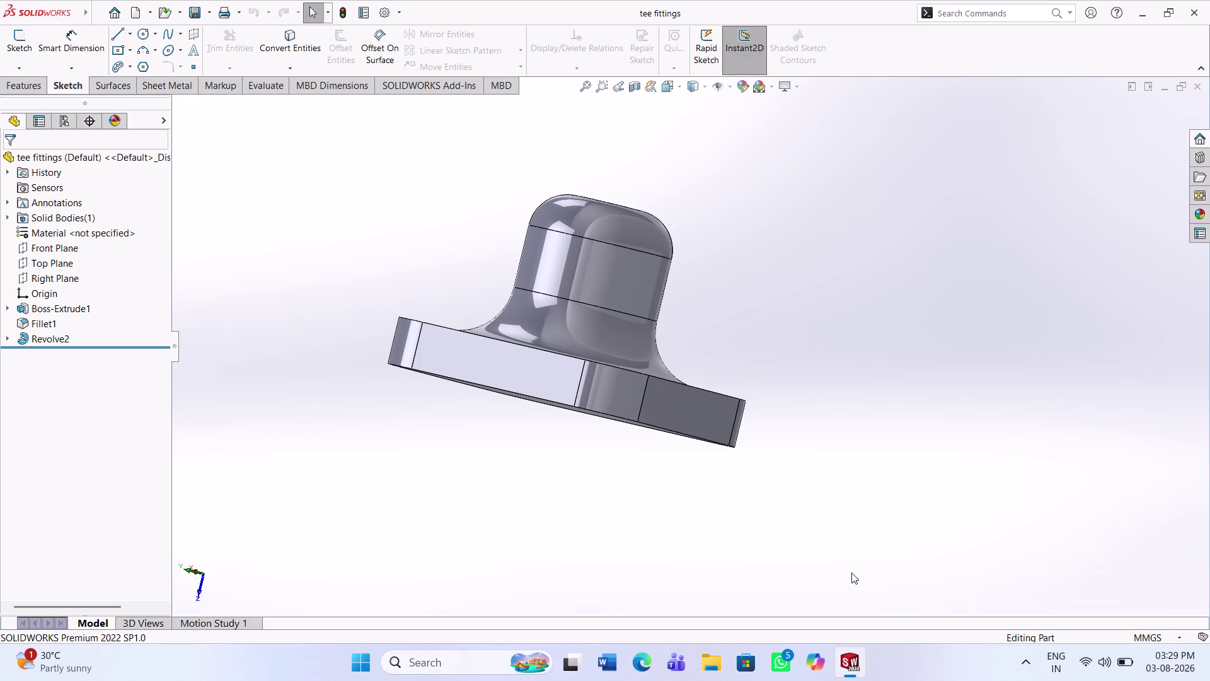
Bring the tee fittings part back and try a sketch on a flange side face, then undo it.
click(543, 369)
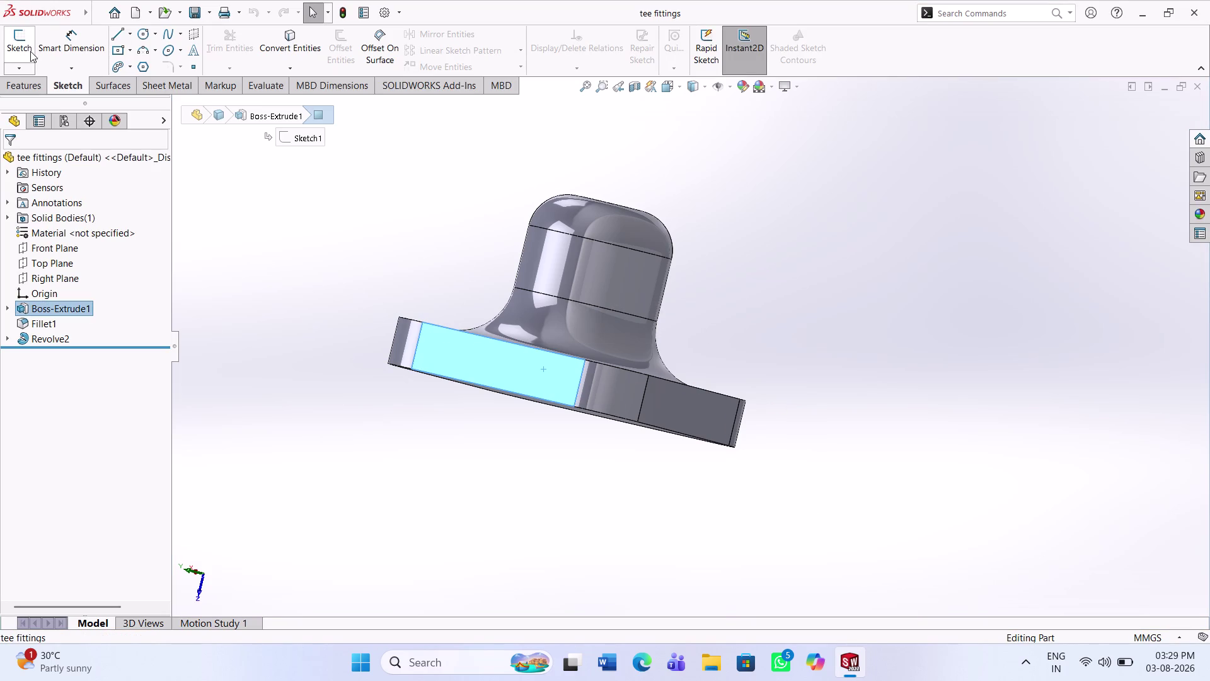
click(30, 50)
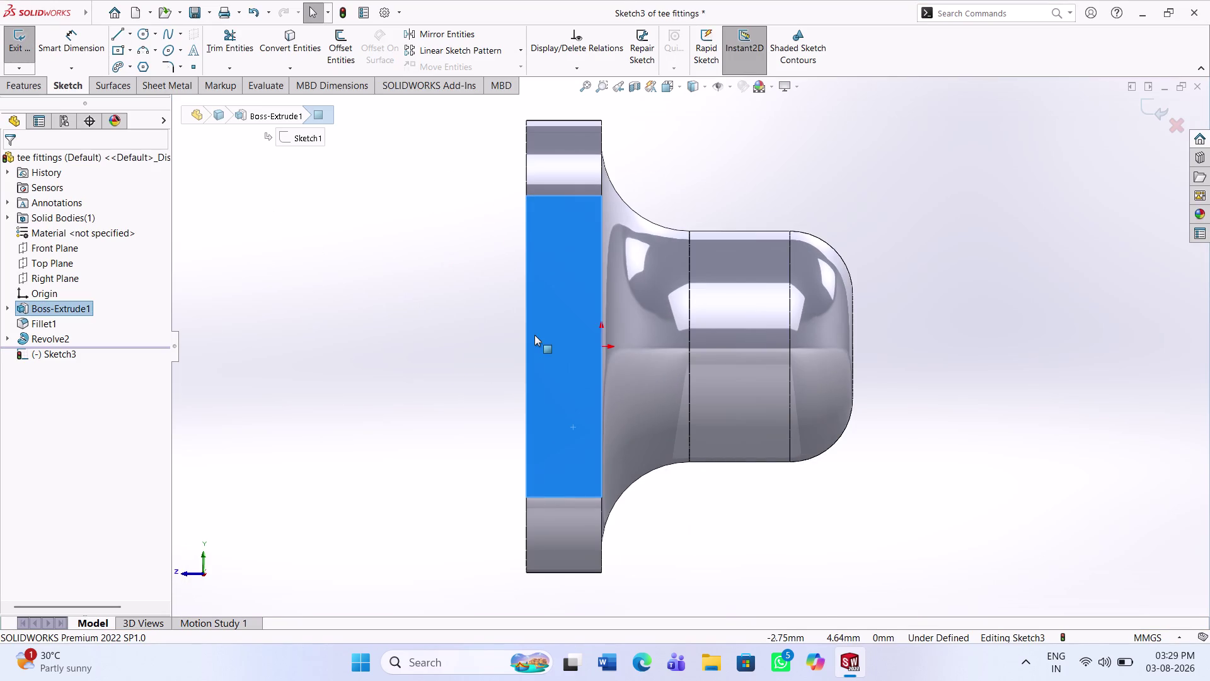
click(464, 340)
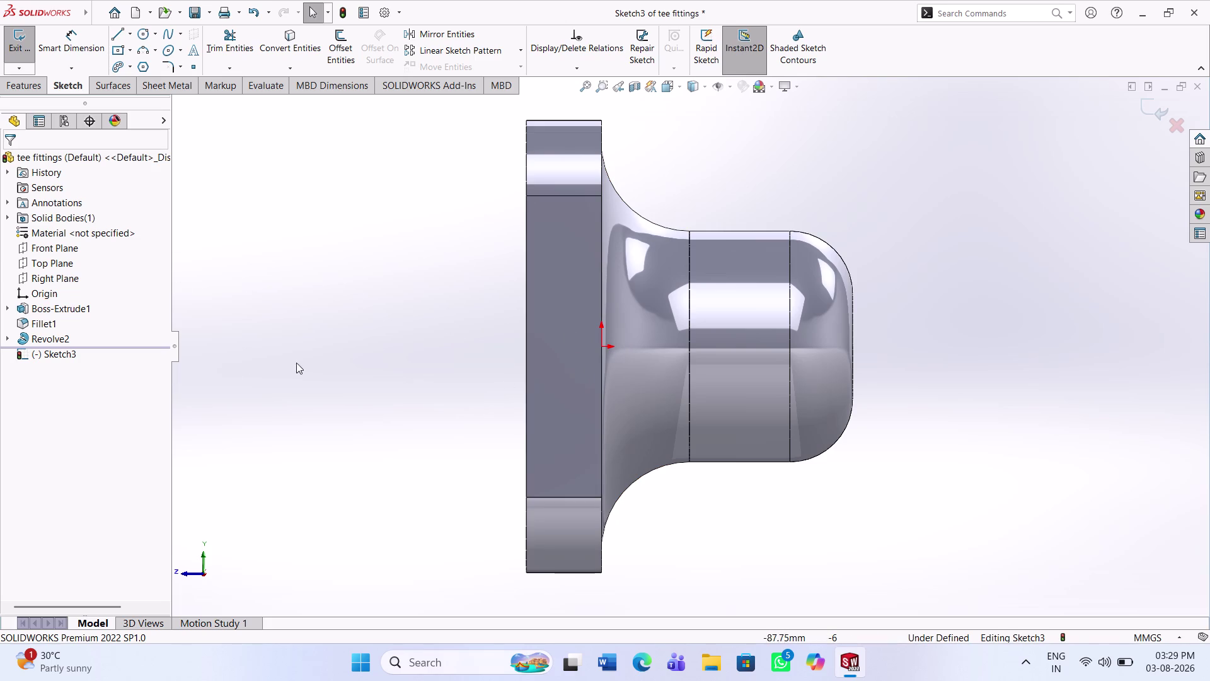
click(23, 47)
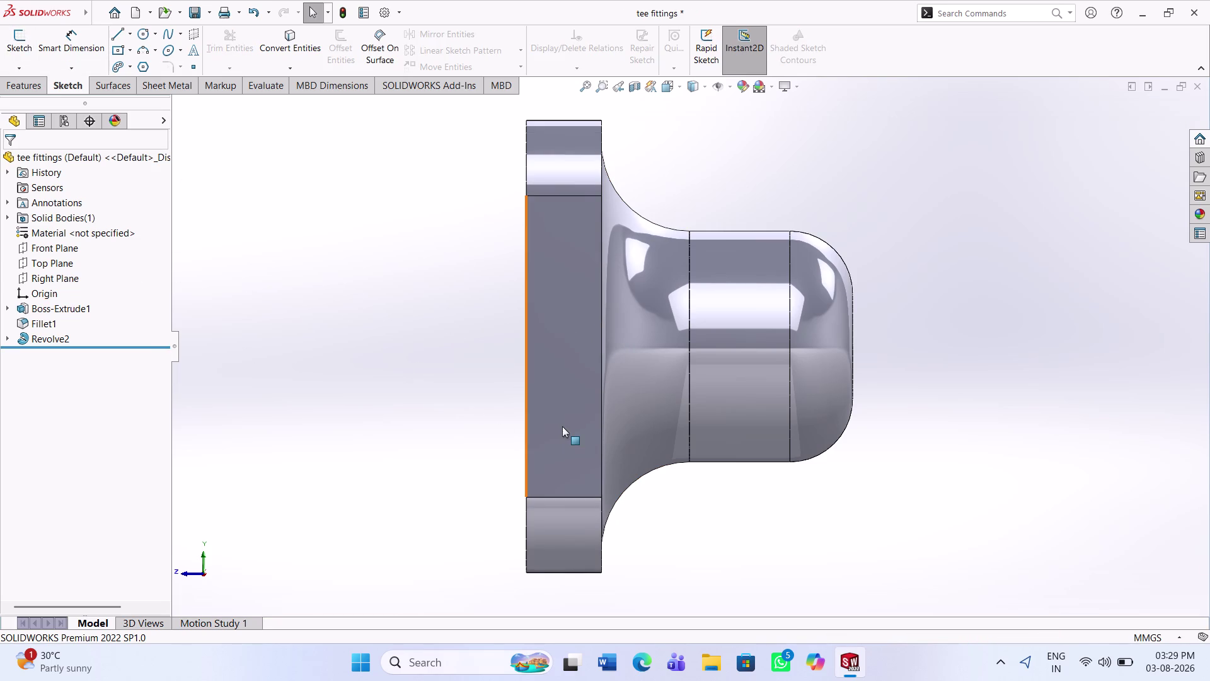
click(562, 426)
click(24, 38)
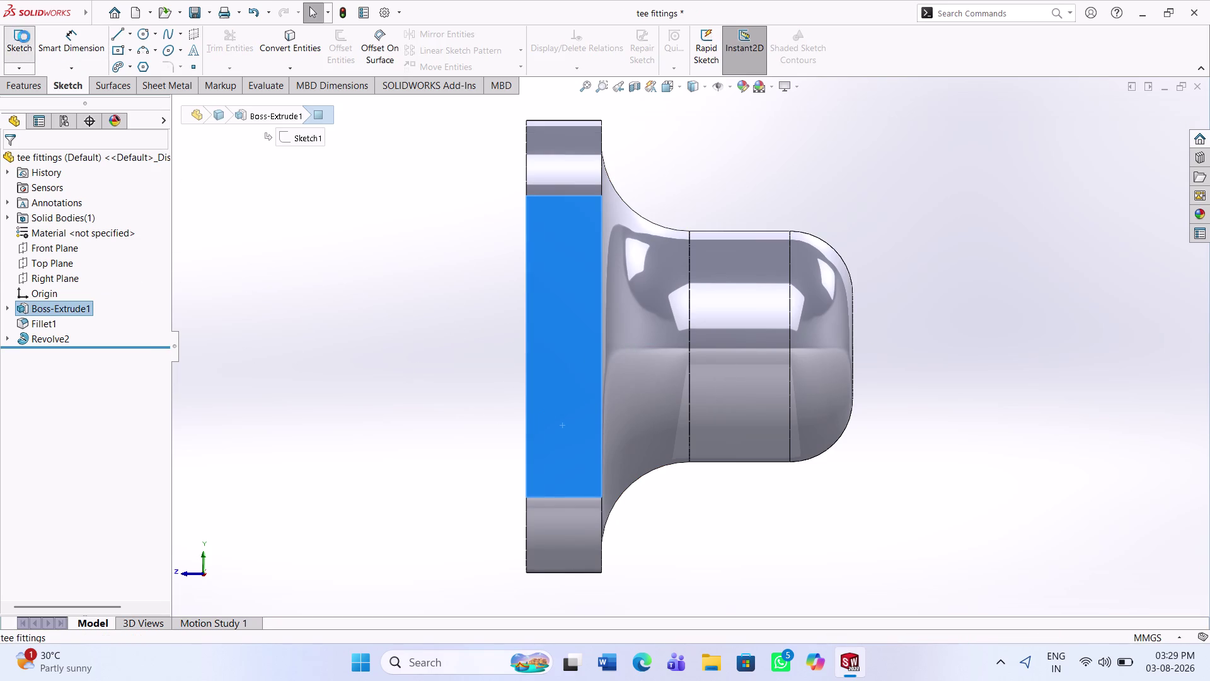
click(24, 36)
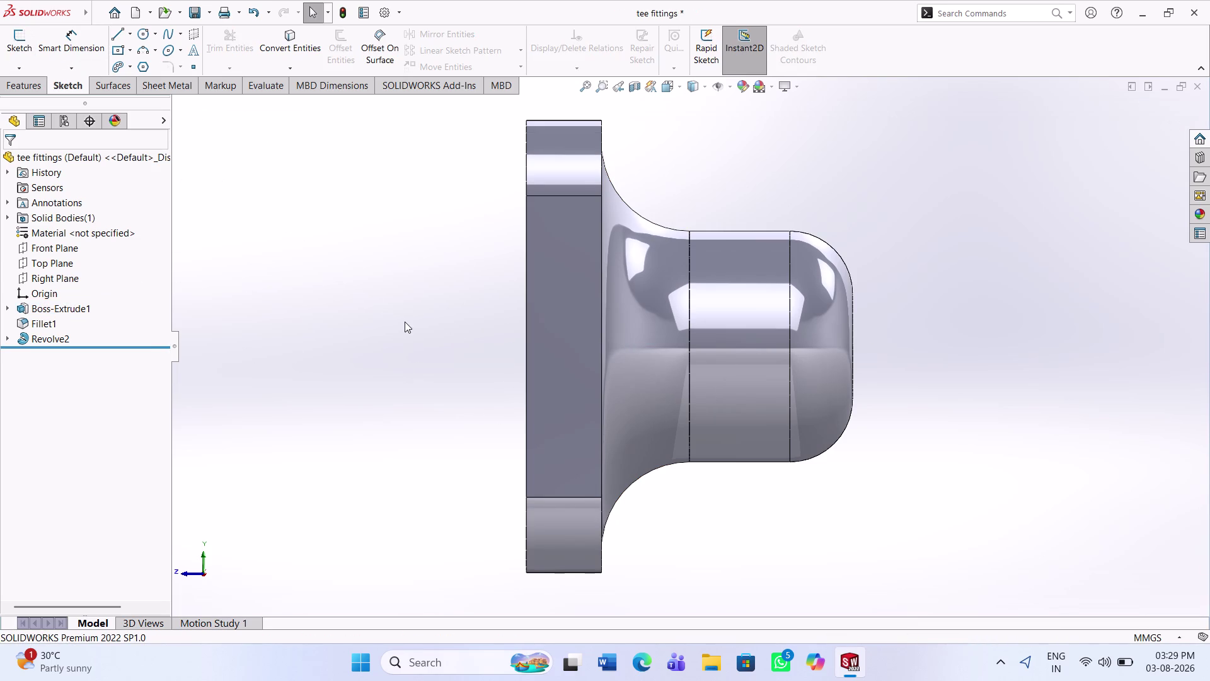
key(ctrl+z)
Orbit the part to show the flange's long face and select it.
middle_drag(790, 373, 726, 274)
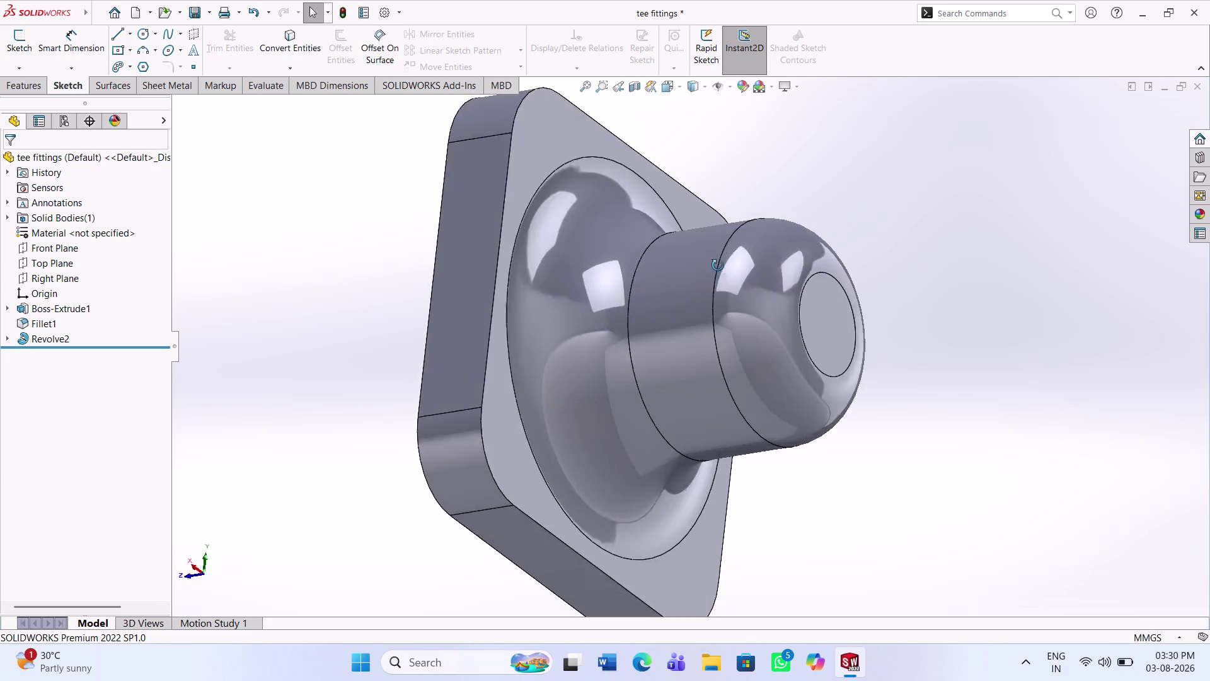
middle_drag(726, 274, 662, 177)
scroll(up, 3)
middle_drag(724, 507, 800, 433)
scroll(down, 3)
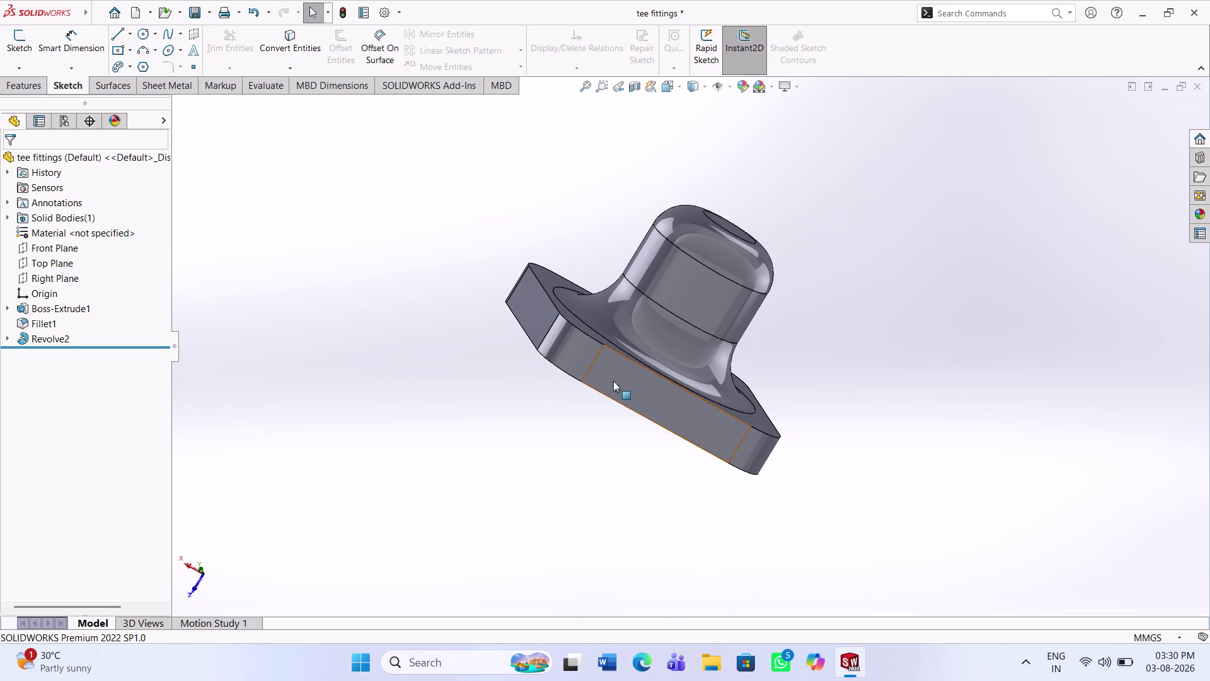
click(614, 380)
Open the sketch on the face and draw a vertical centerline down from the origin.
click(23, 42)
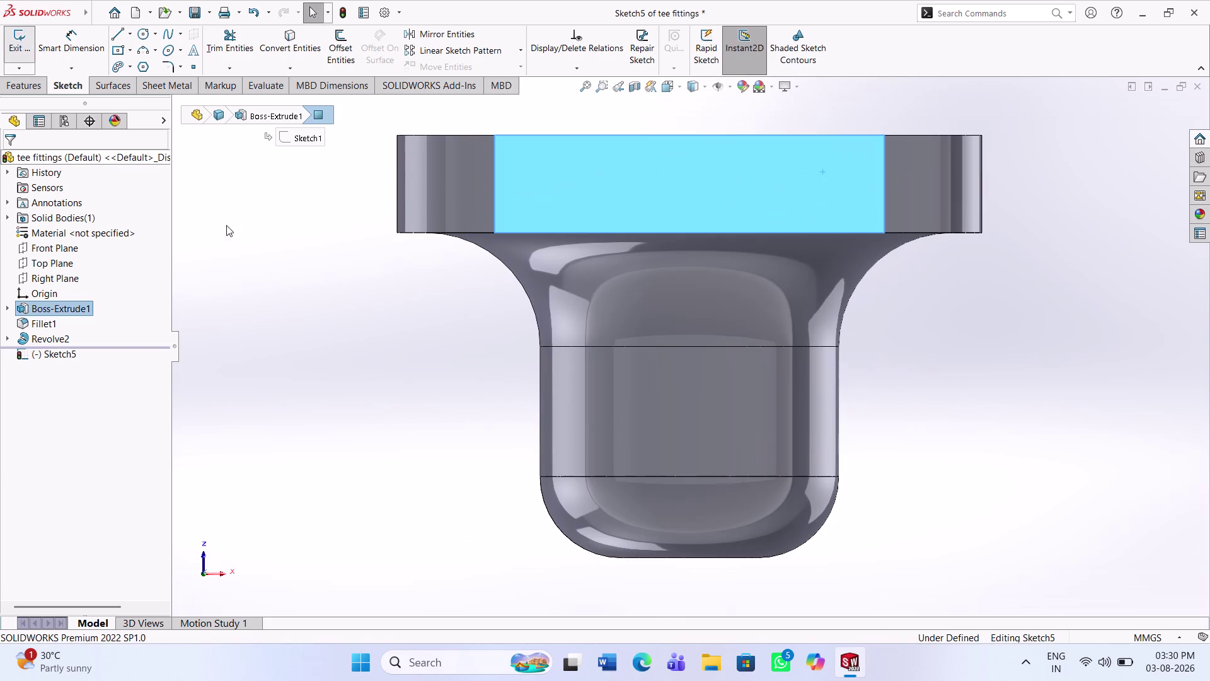
click(360, 336)
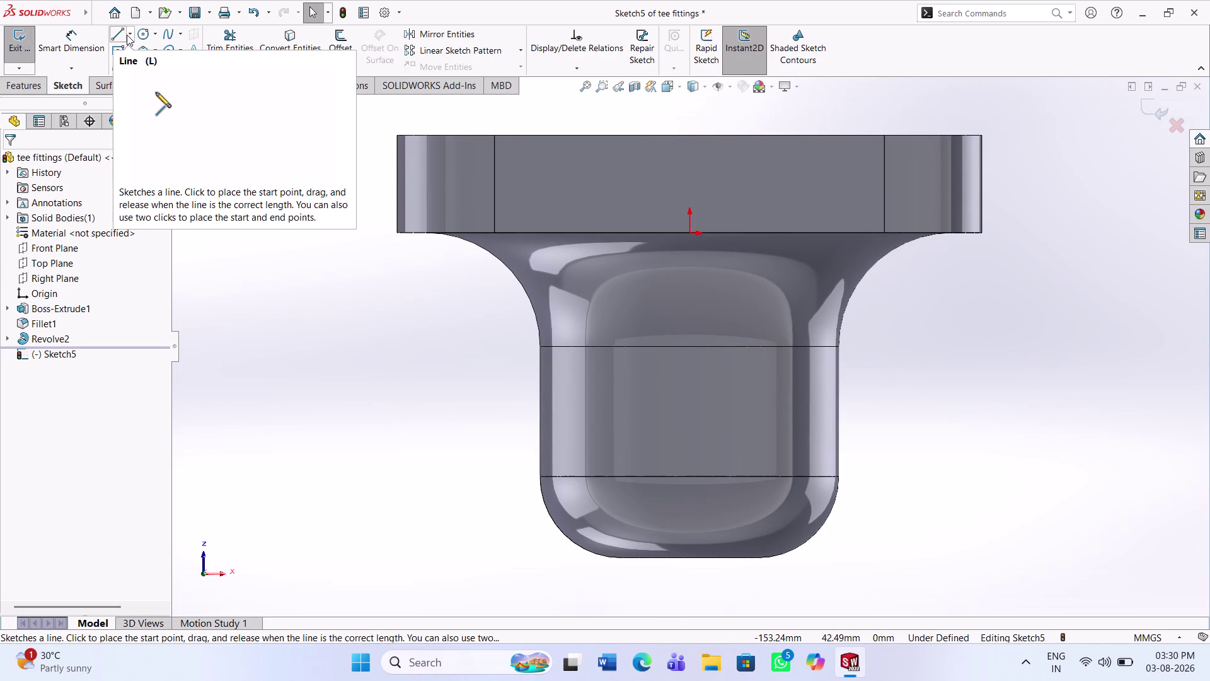
click(131, 32)
click(139, 66)
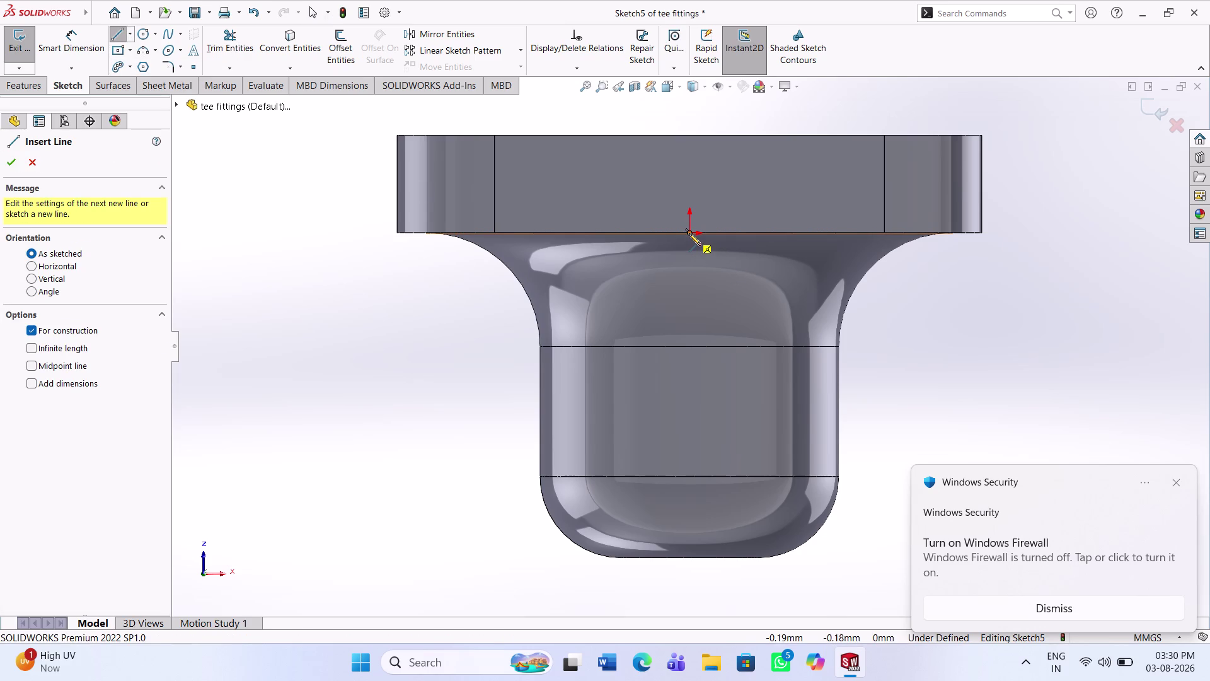
click(691, 602)
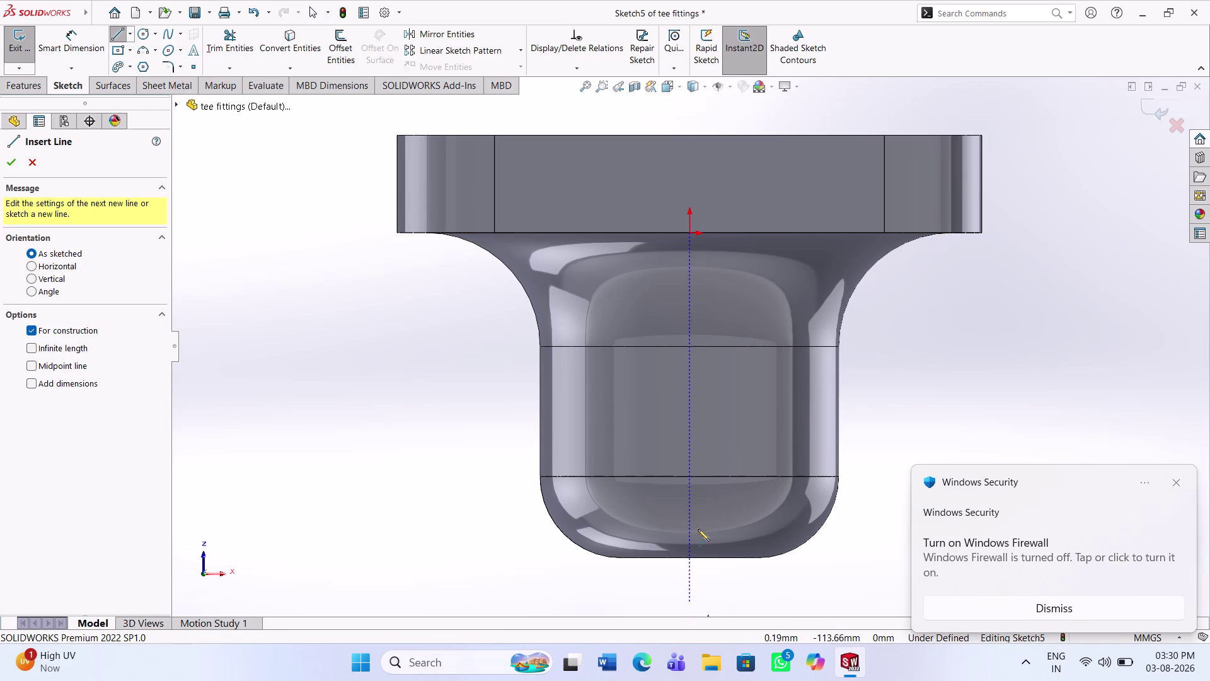
click(691, 234)
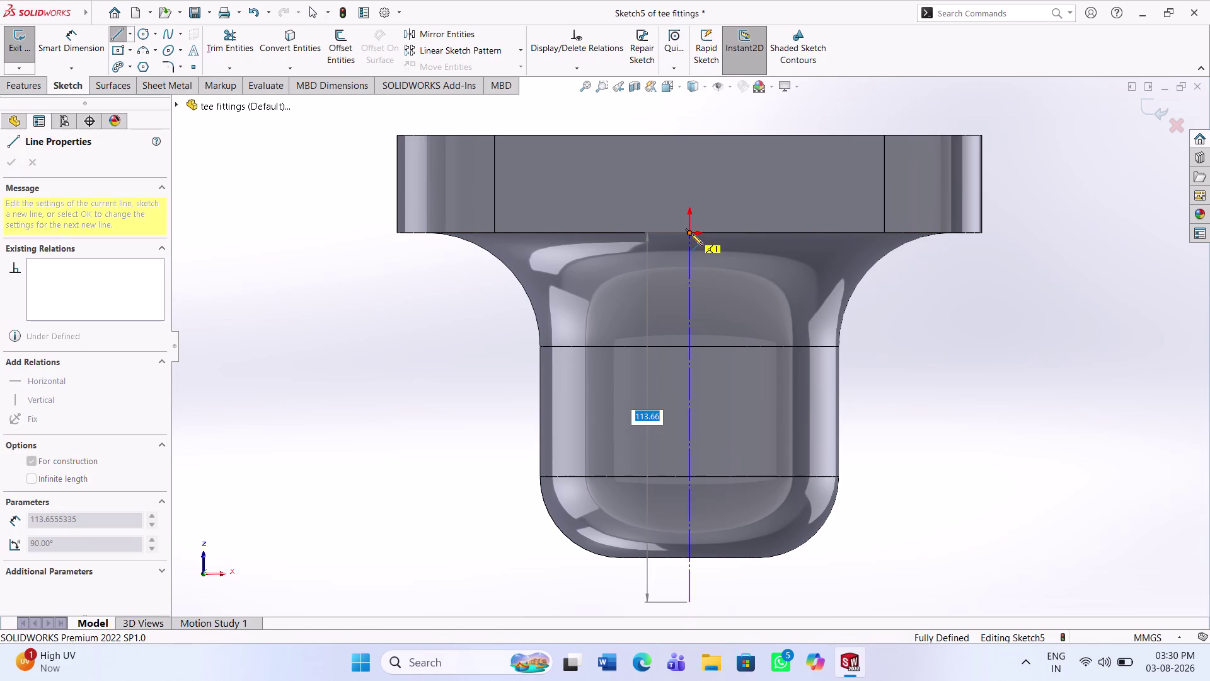
key(Escape)
key(Escape)
key(Escape)
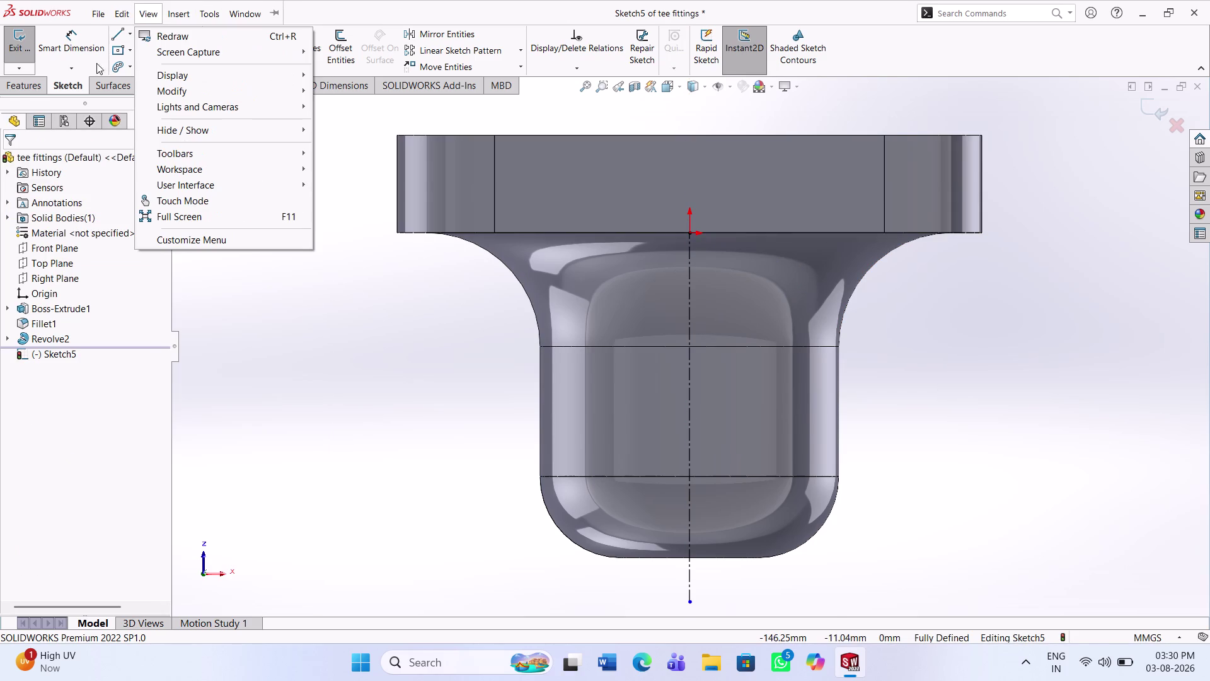
Draw a horizontal centerline crossing the vertical one.
click(128, 36)
click(135, 62)
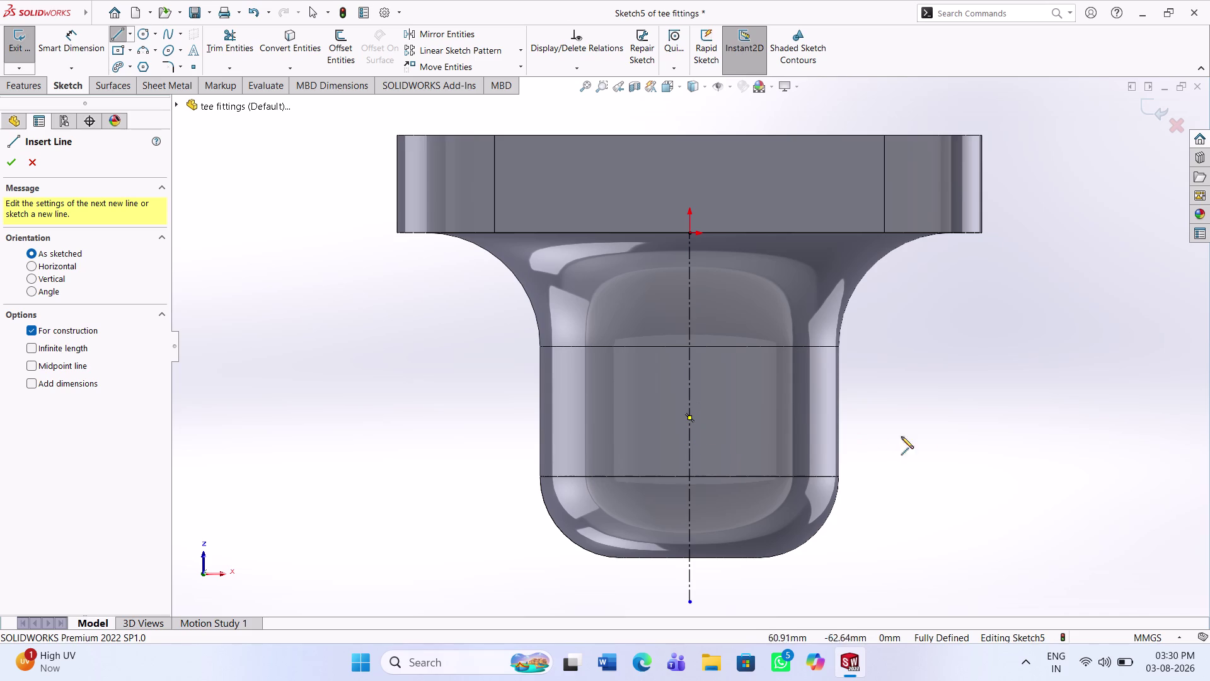
click(930, 418)
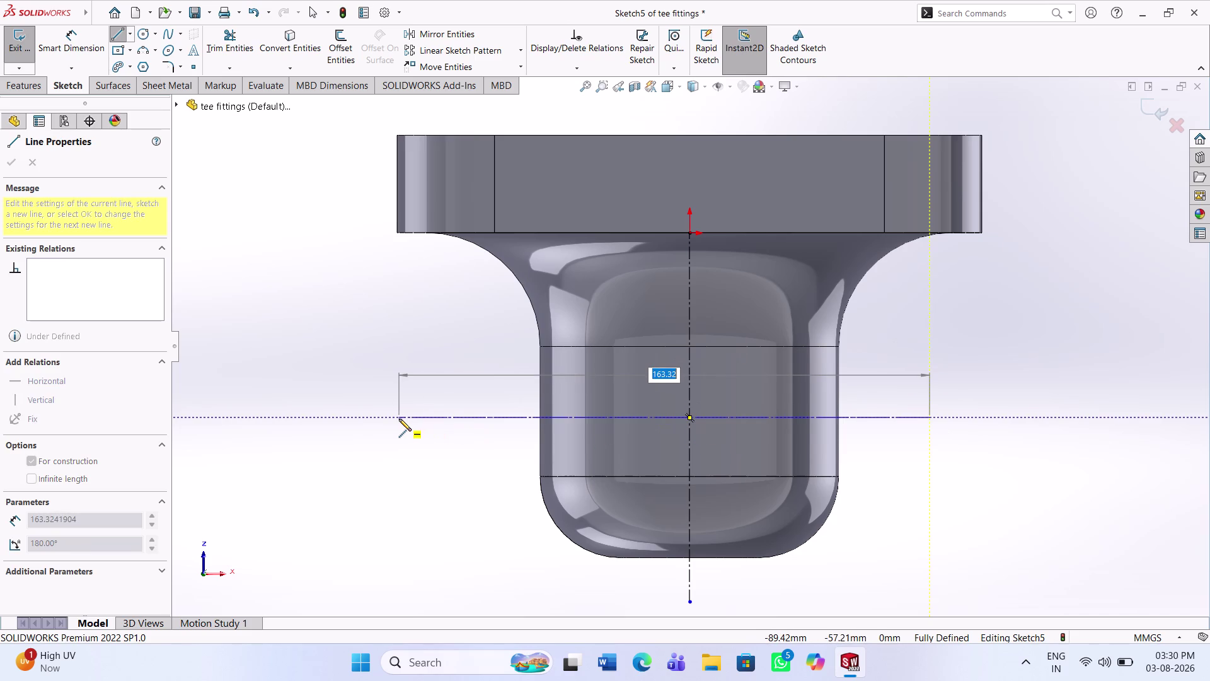
click(399, 419)
key(Escape)
key(Escape)
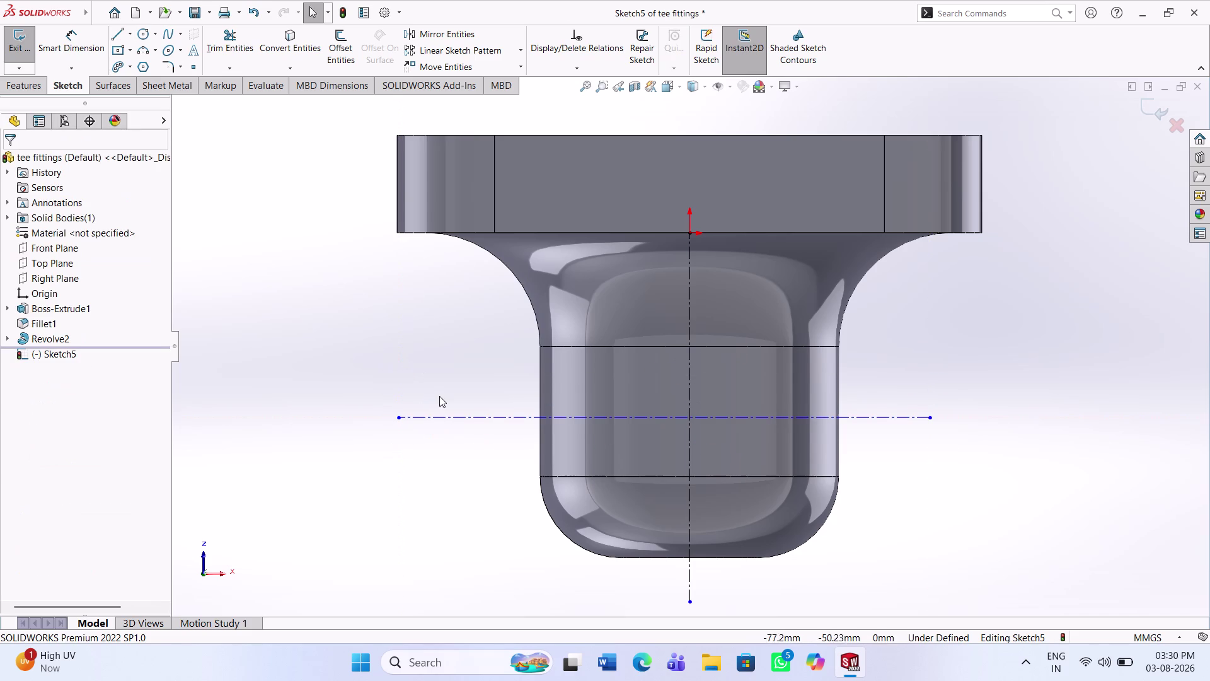
click(119, 32)
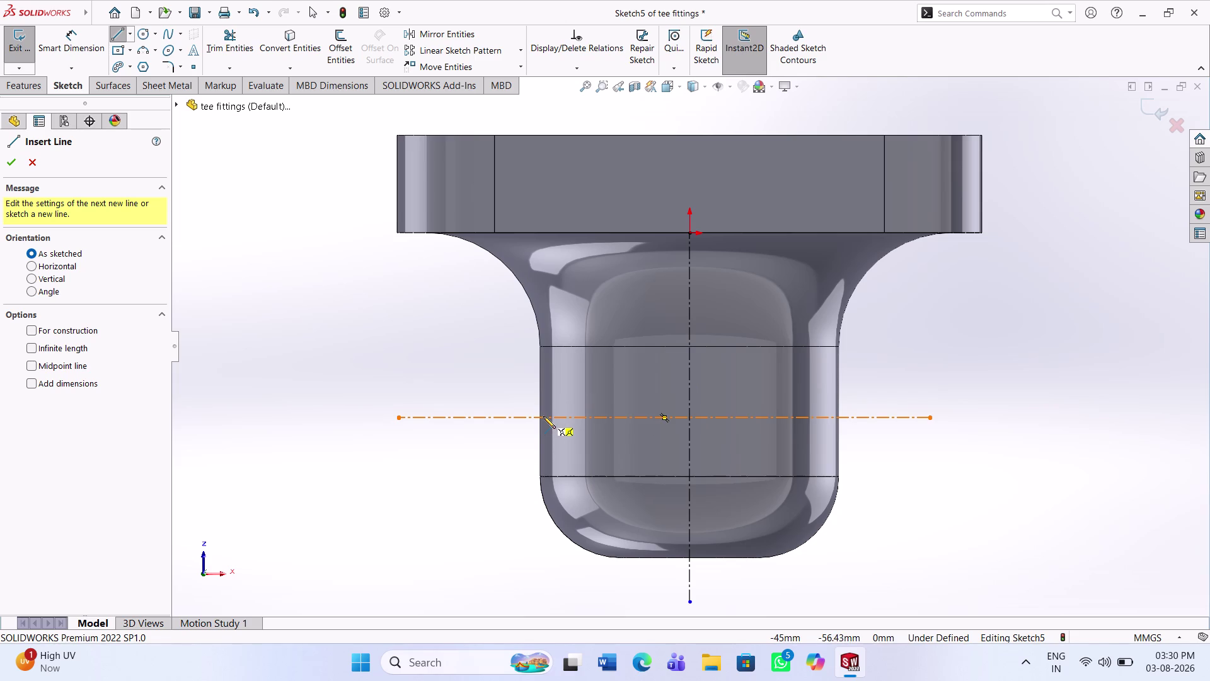
Draw a closed four-line diamond with its corners on the two centerlines.
click(543, 416)
click(691, 282)
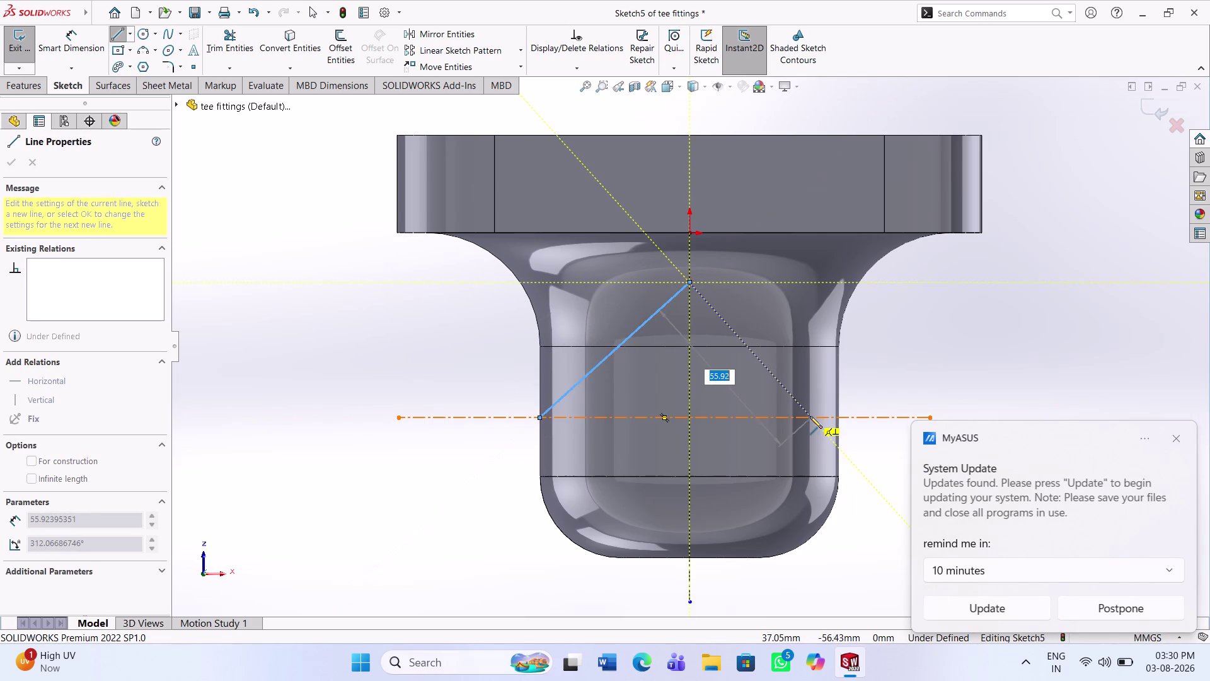
click(810, 416)
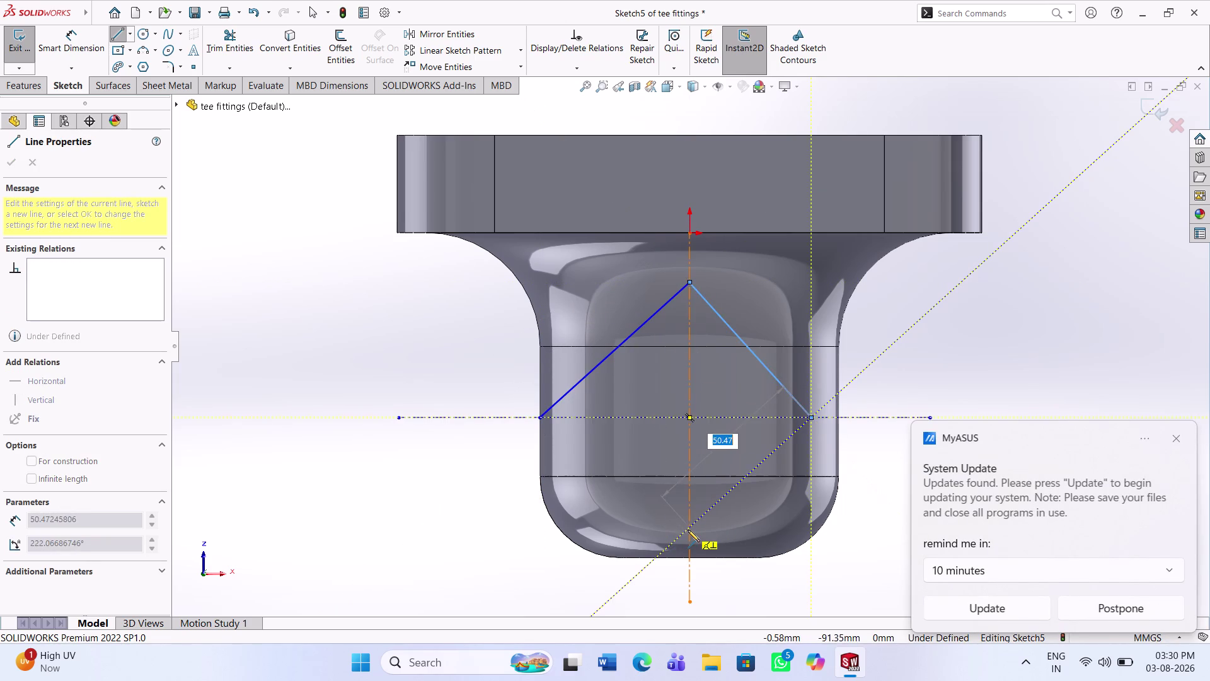
click(688, 529)
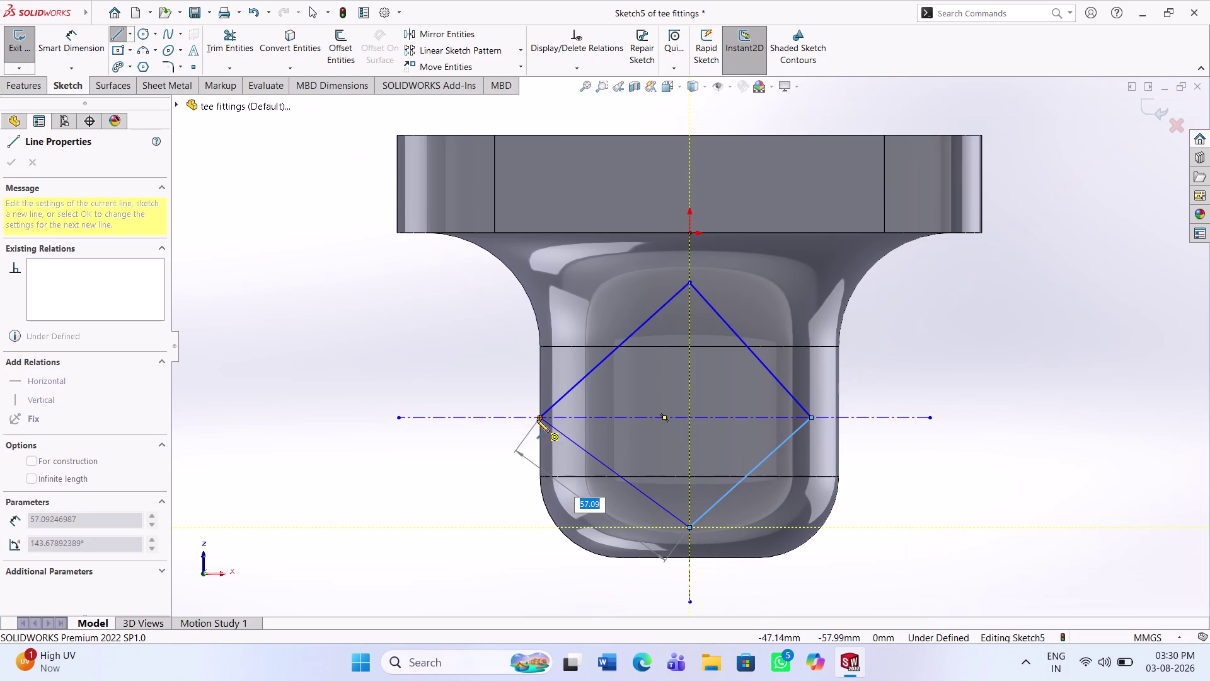
click(537, 419)
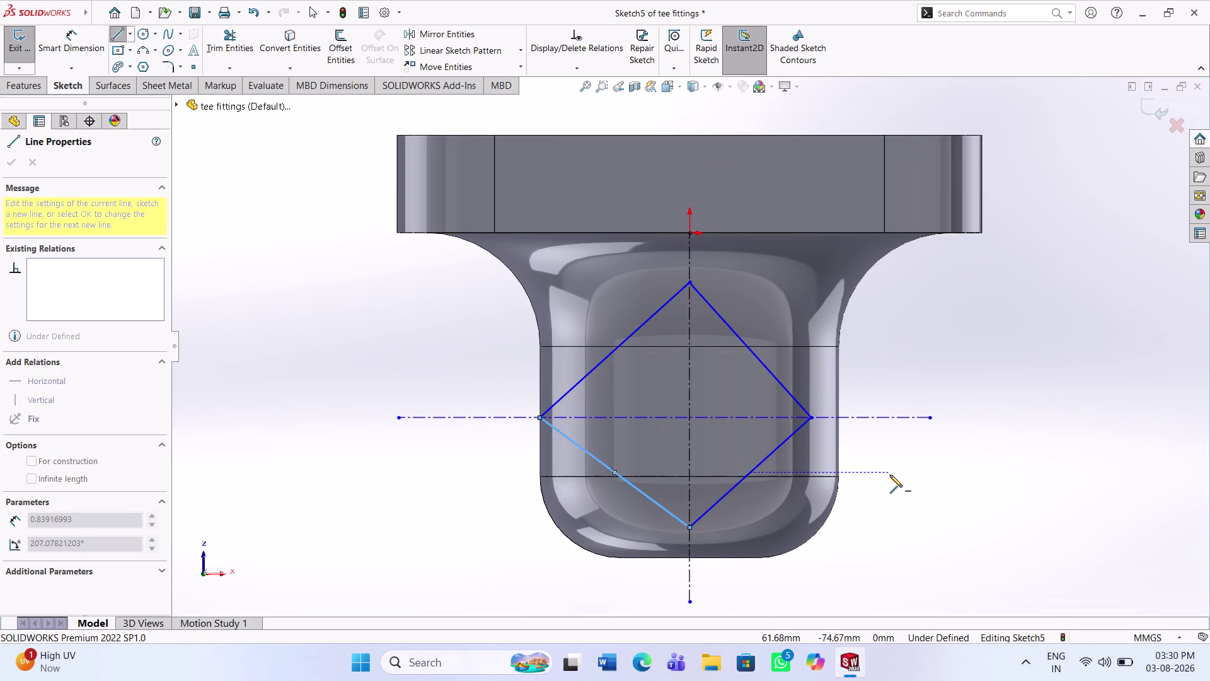
key(Escape)
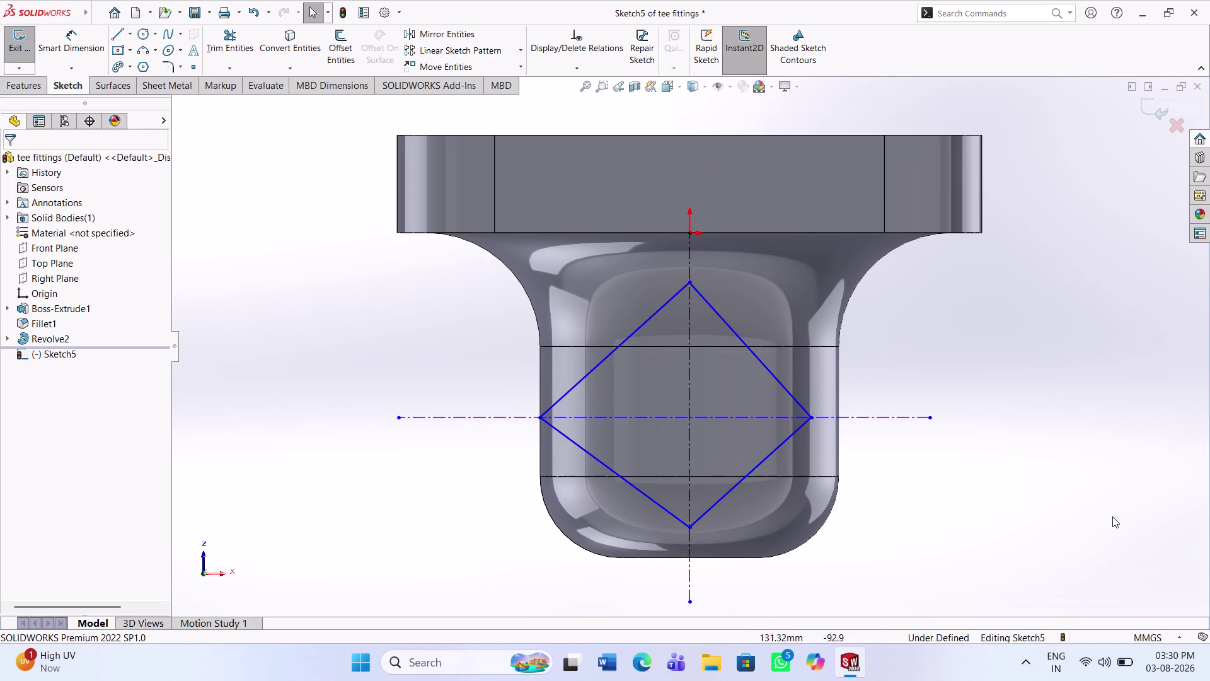
click(174, 68)
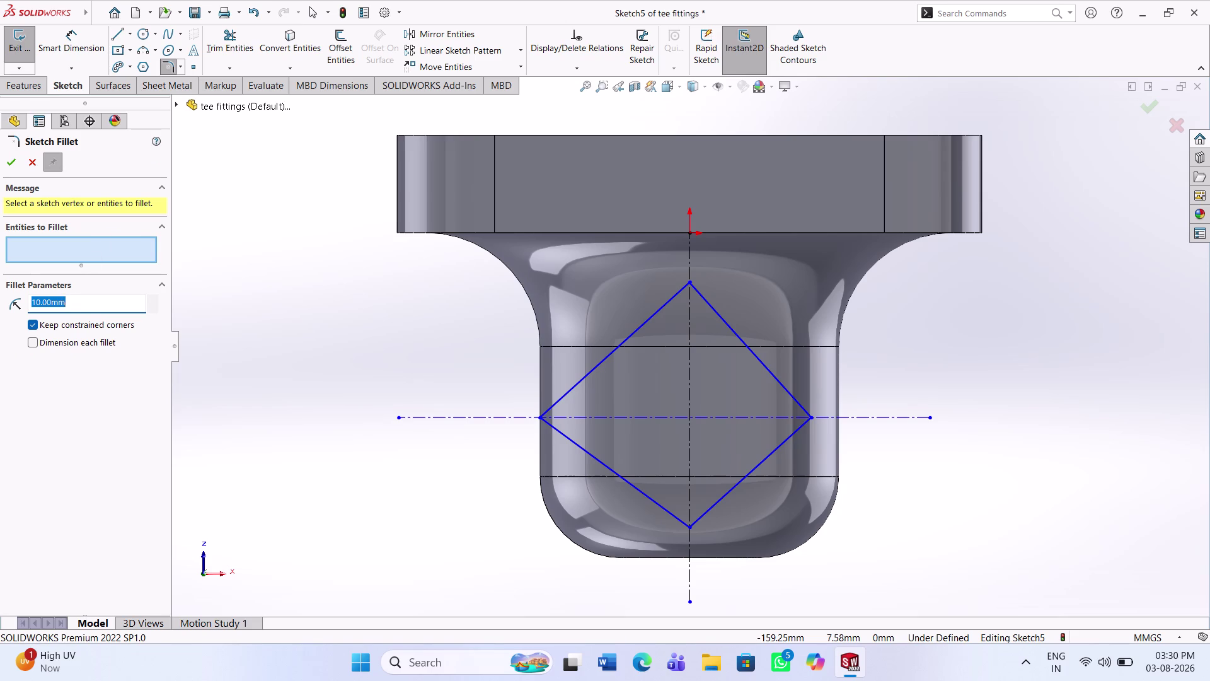
Fillet the diamond's top and bottom corners with a 44.60 mm radius.
key(BackSpace)
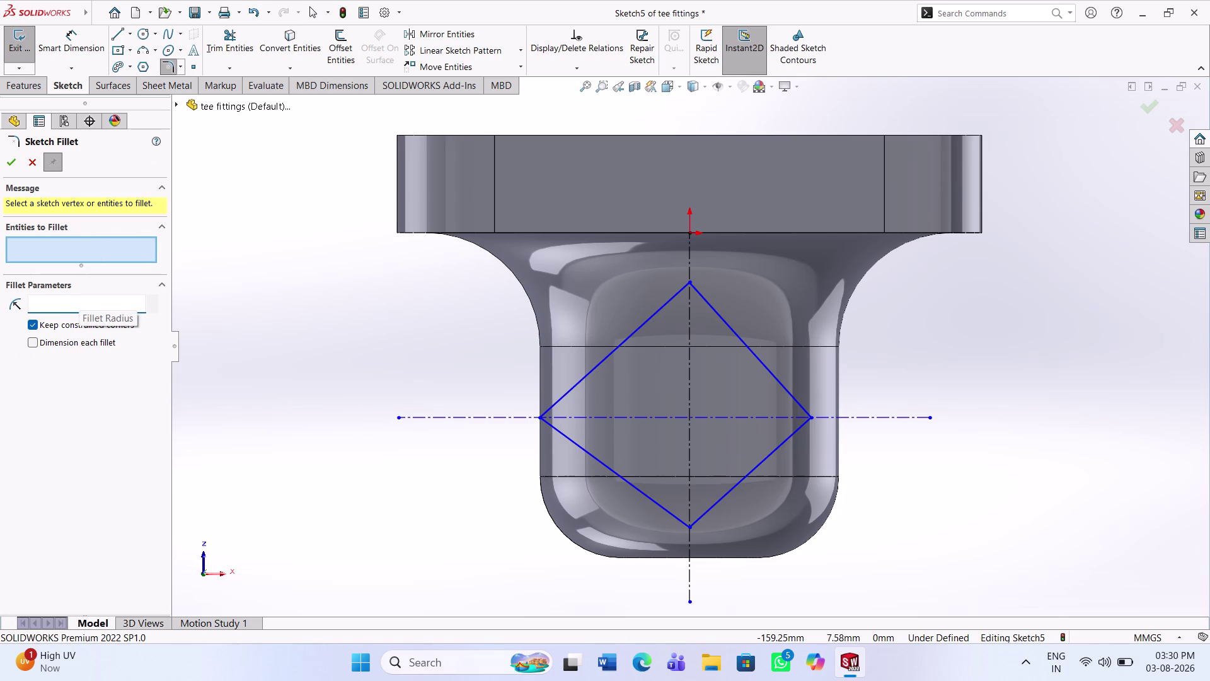
text(44)
text(.6)
key(Return)
click(744, 338)
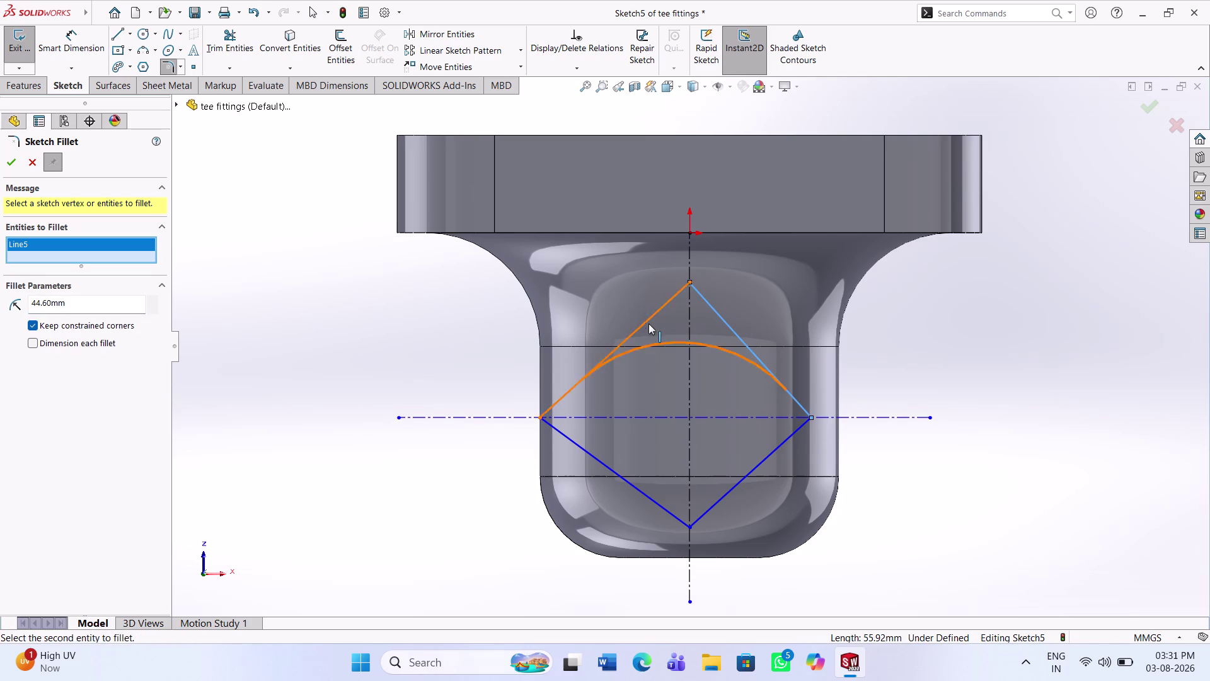
click(647, 320)
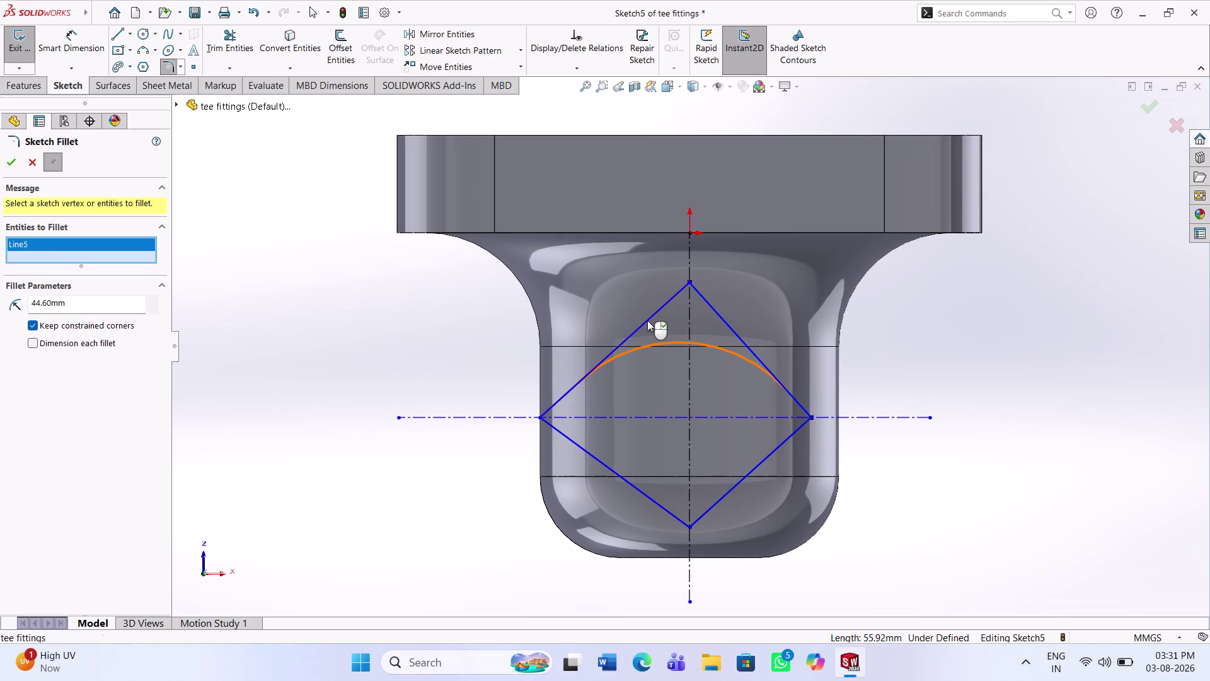
click(635, 488)
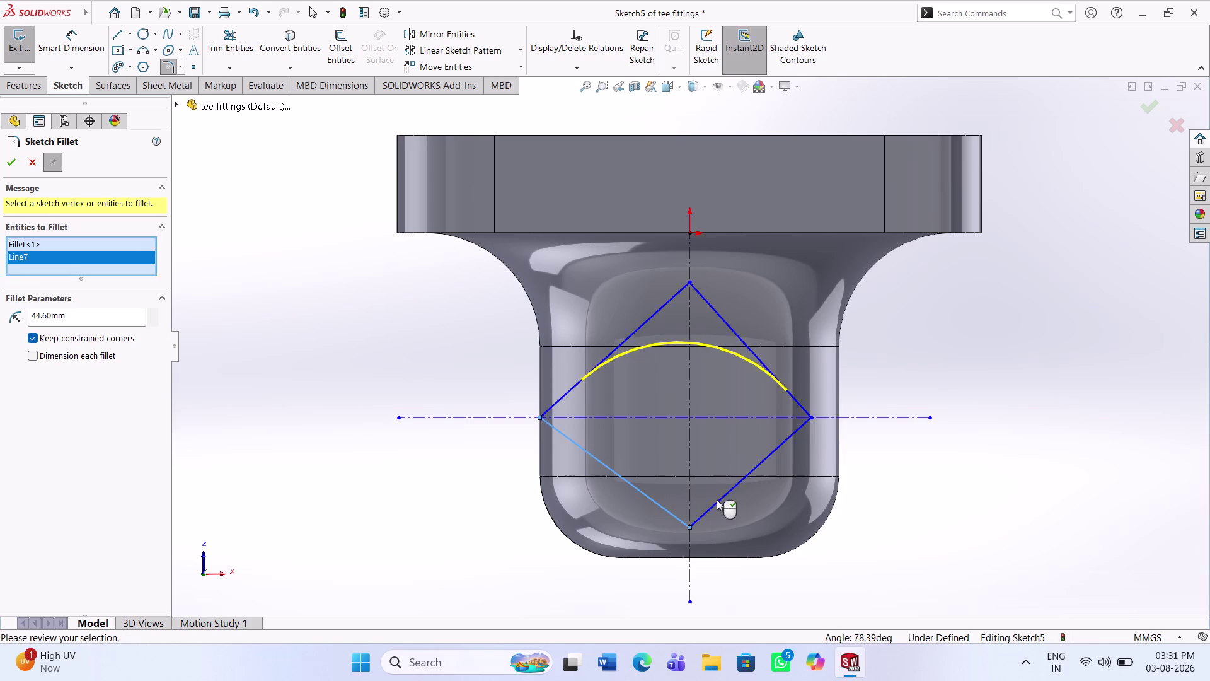
click(720, 497)
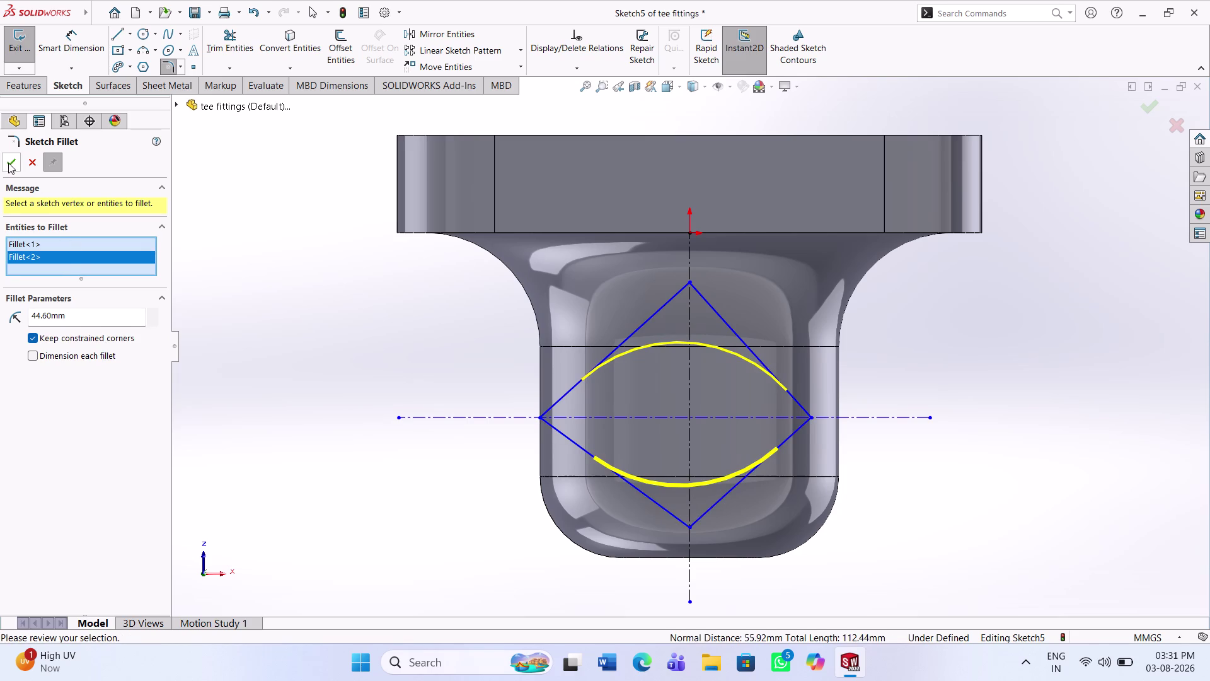
click(8, 162)
Change the sketch fillet radius to 14.10 mm.
scroll(down, 3)
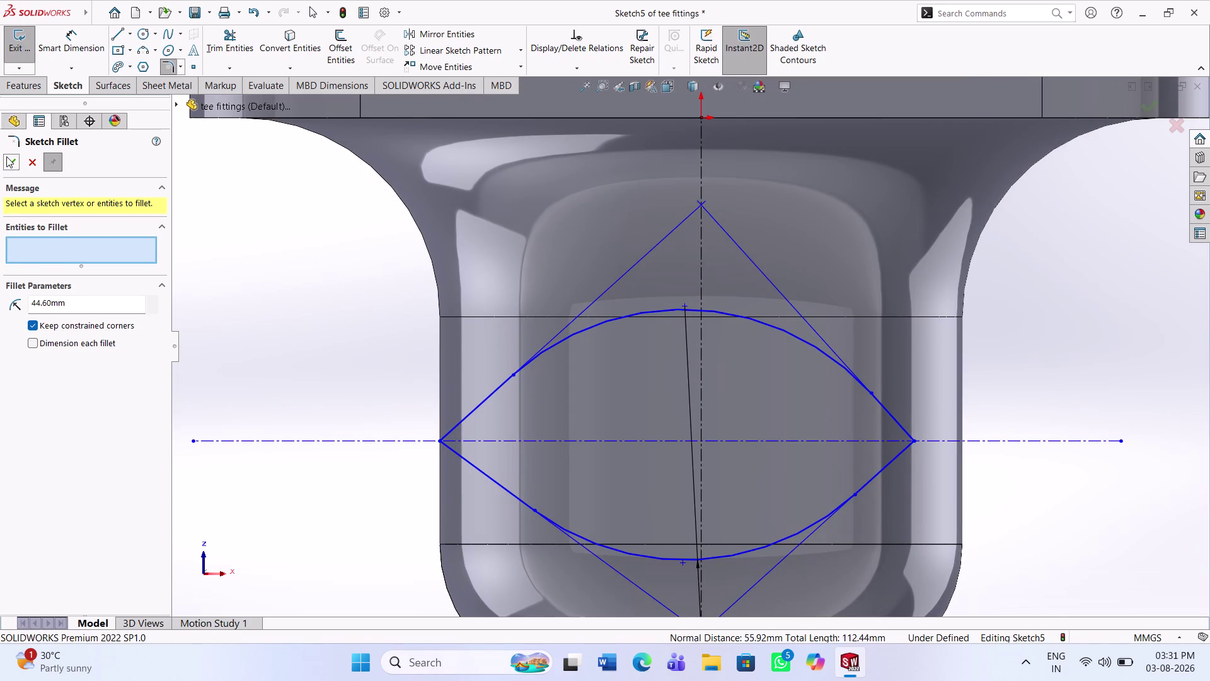
drag(67, 302, 26, 305)
drag(26, 306, 19, 304)
key(BackSpace)
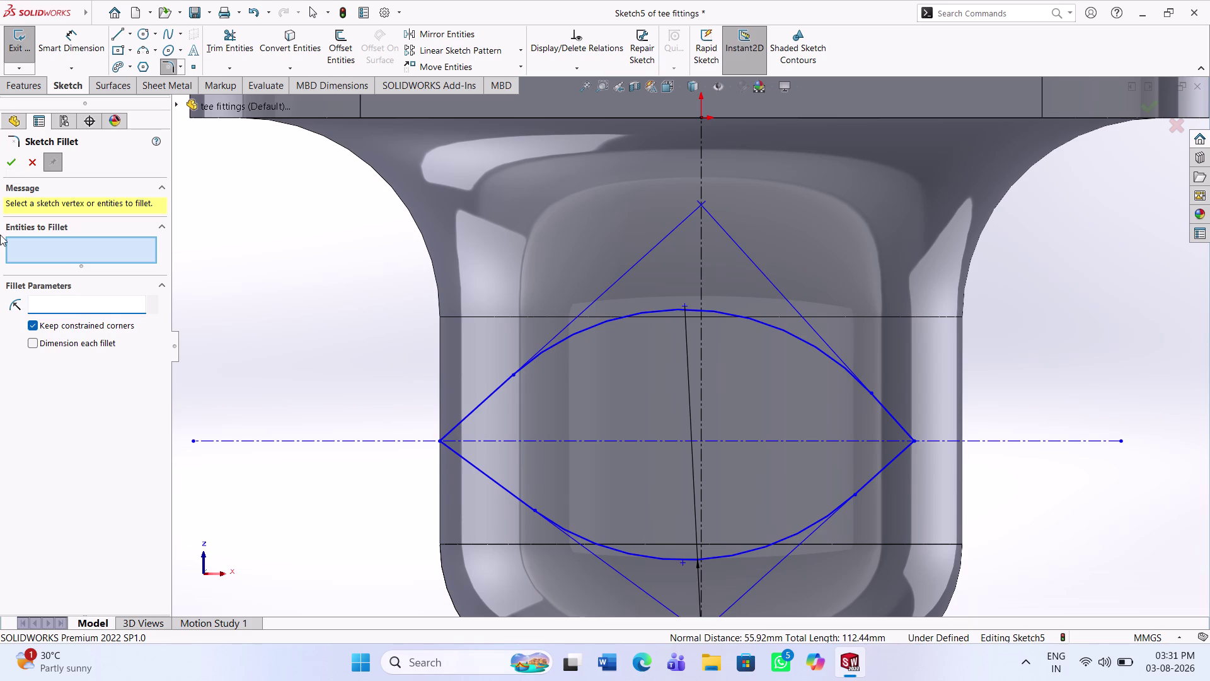
text(14.)
text(1)
key(Return)
Pick both side corners, then cancel the fillet after the radius error.
click(480, 403)
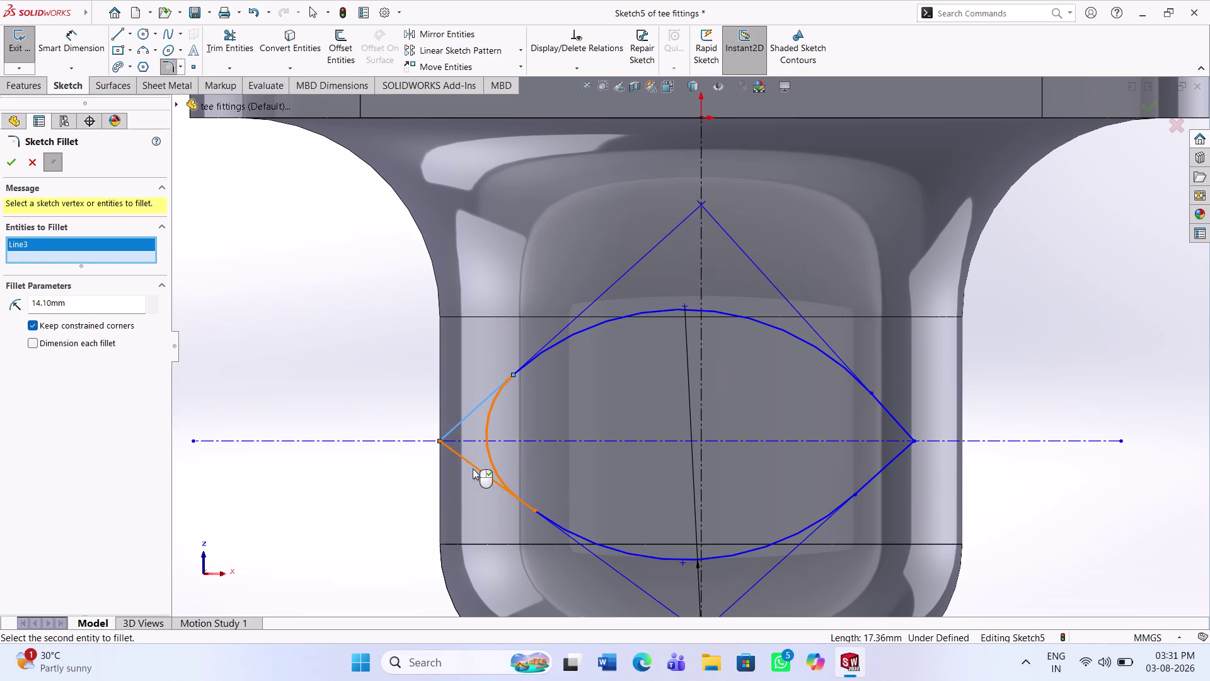
click(472, 469)
click(889, 411)
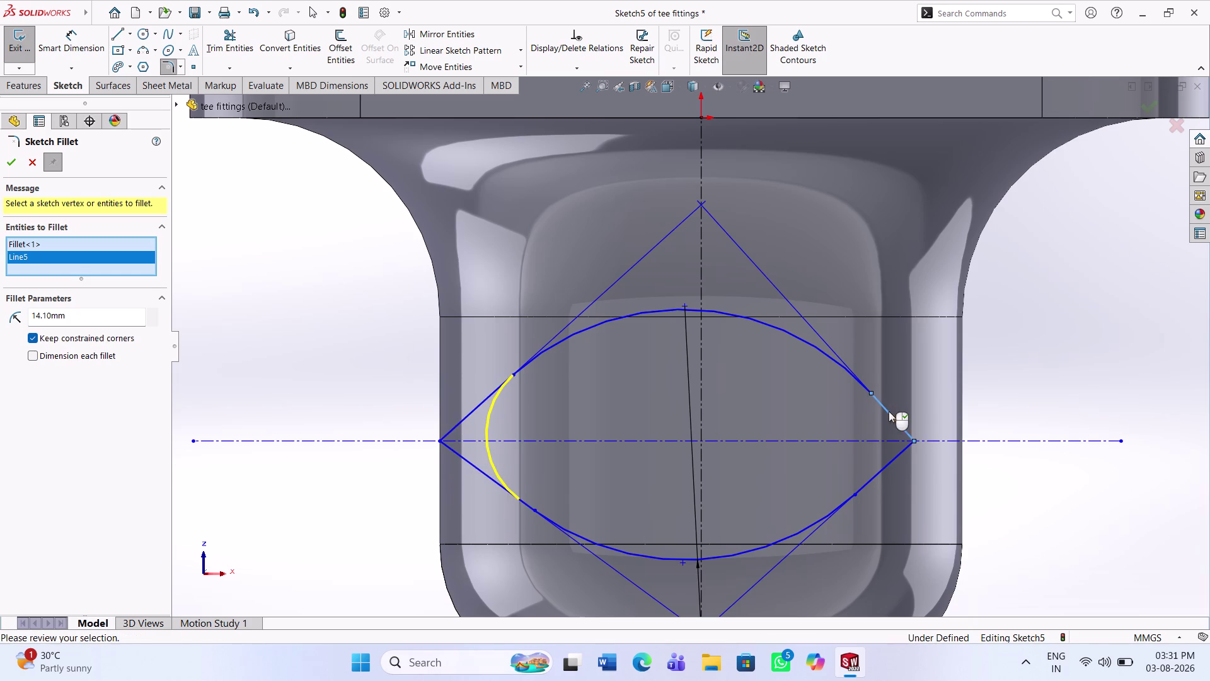
click(892, 460)
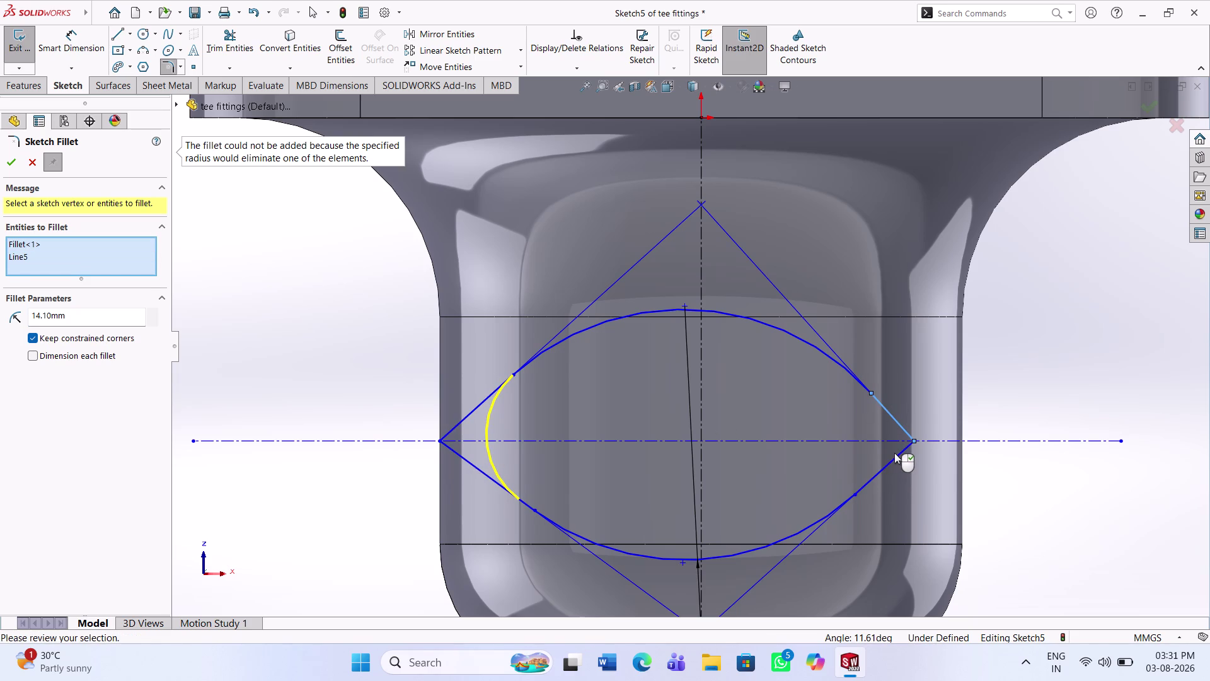
key(Escape)
key(Escape)
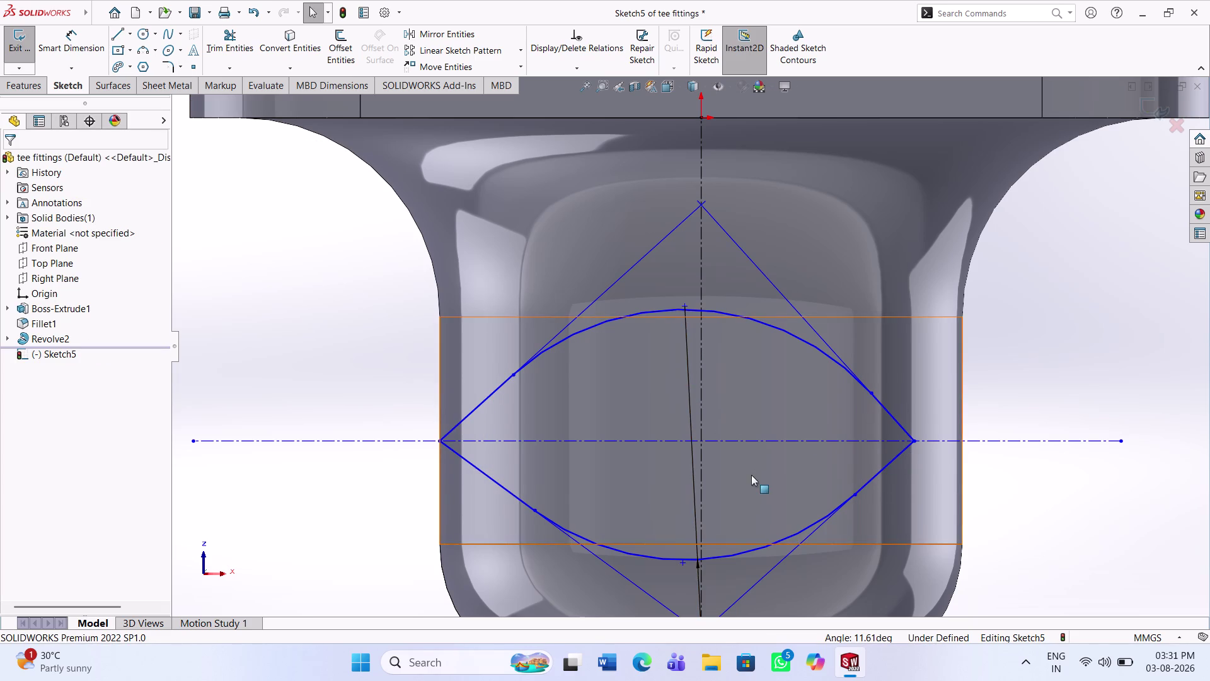
scroll(down, 3)
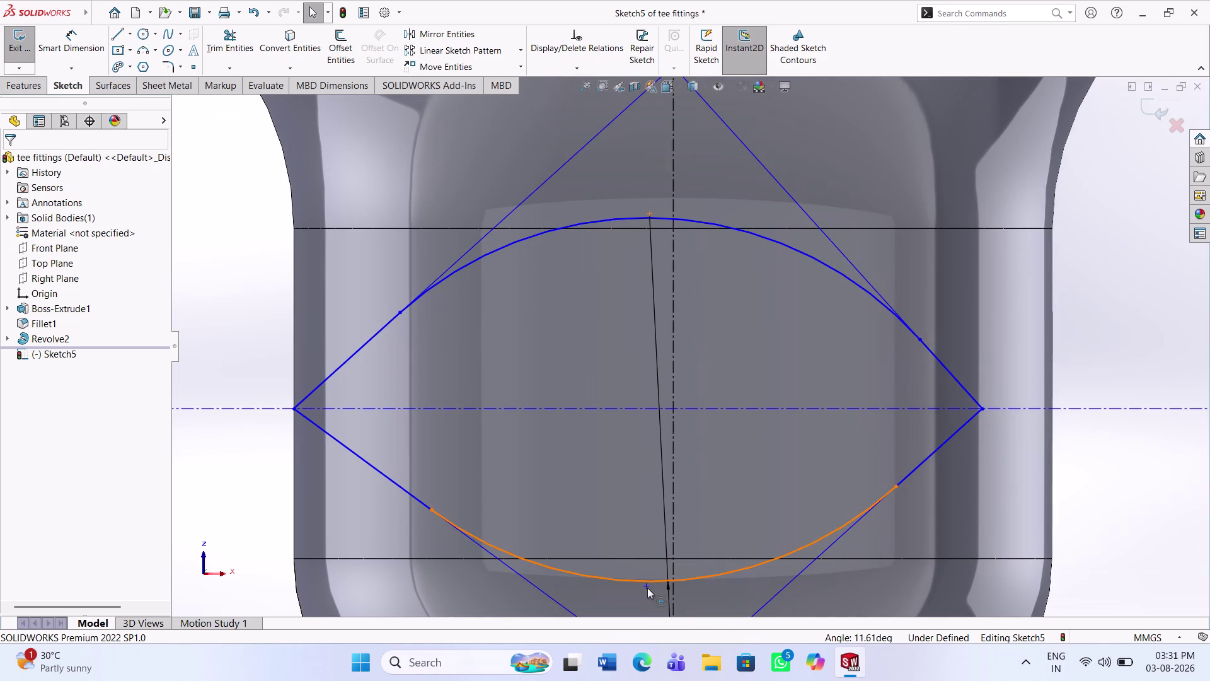
Make the bottom-arc point coincident with the vertical centerline.
click(648, 587)
click(676, 503)
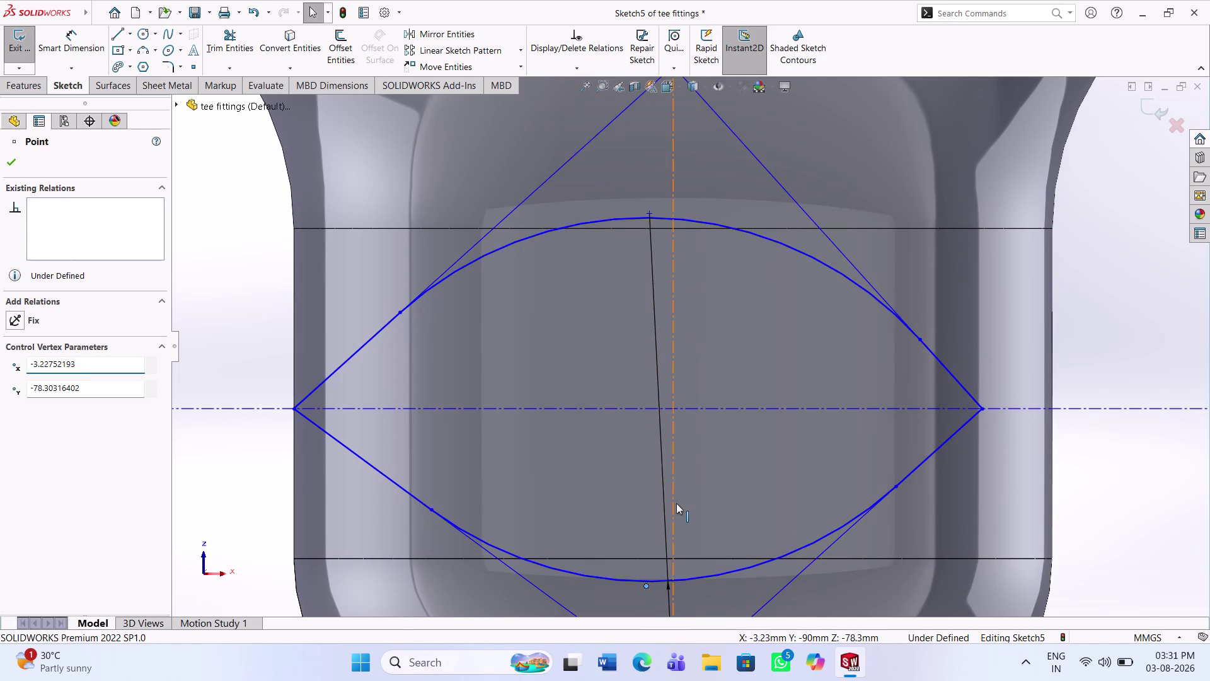
click(49, 399)
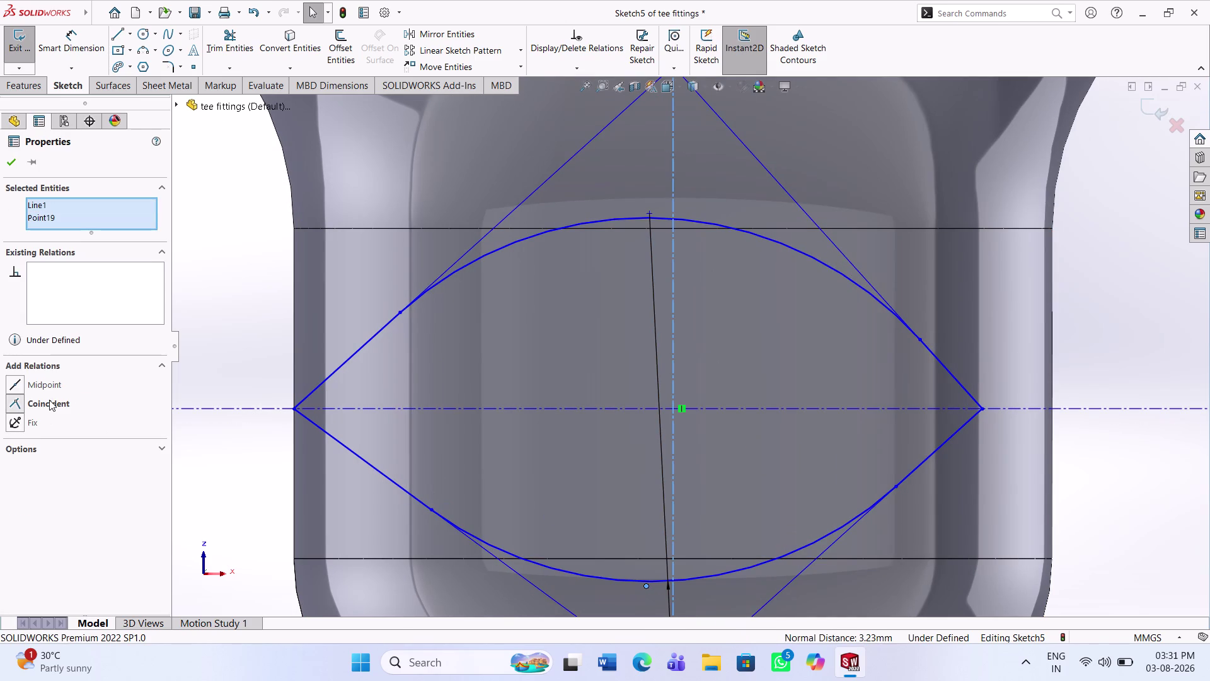
scroll(up, 3)
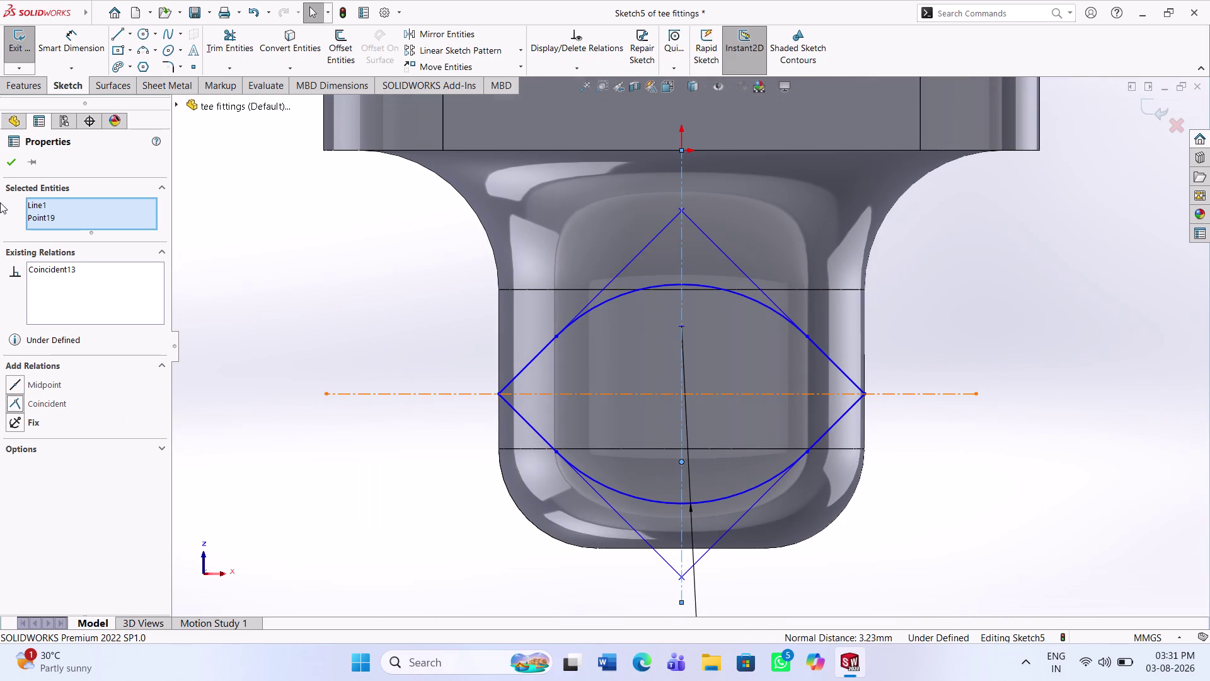
click(5, 165)
Round the diamond's left and right corners with R14.10 fillets, then exit the tool.
click(164, 64)
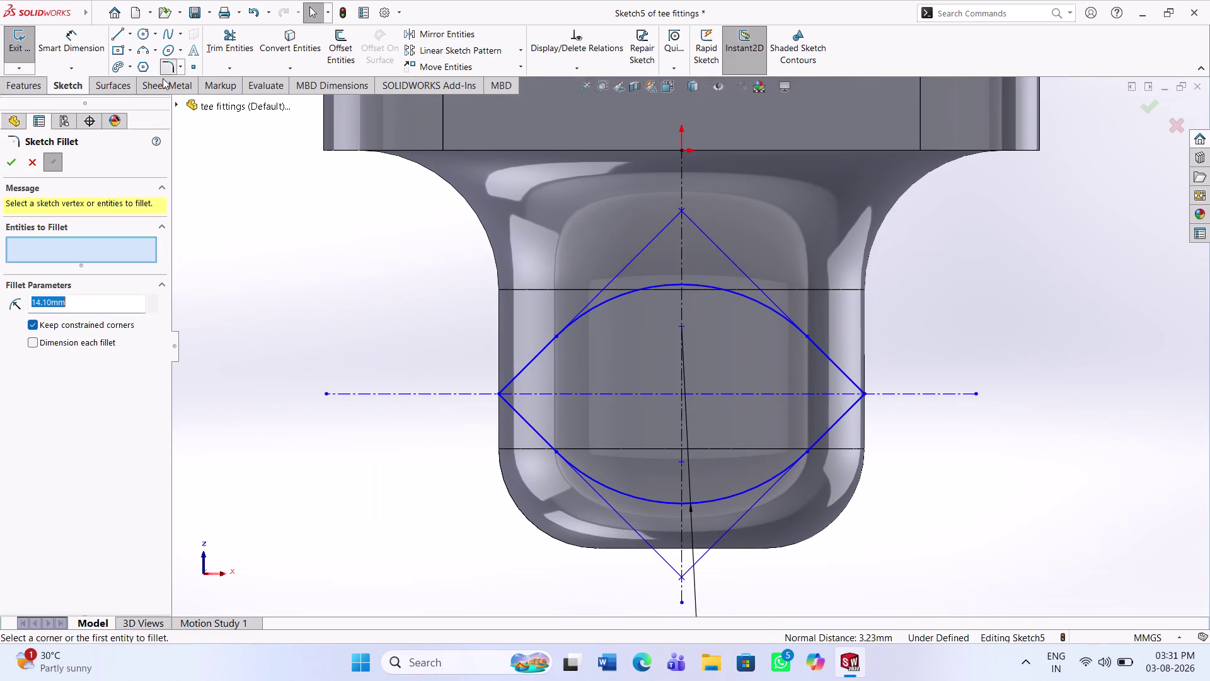
click(532, 357)
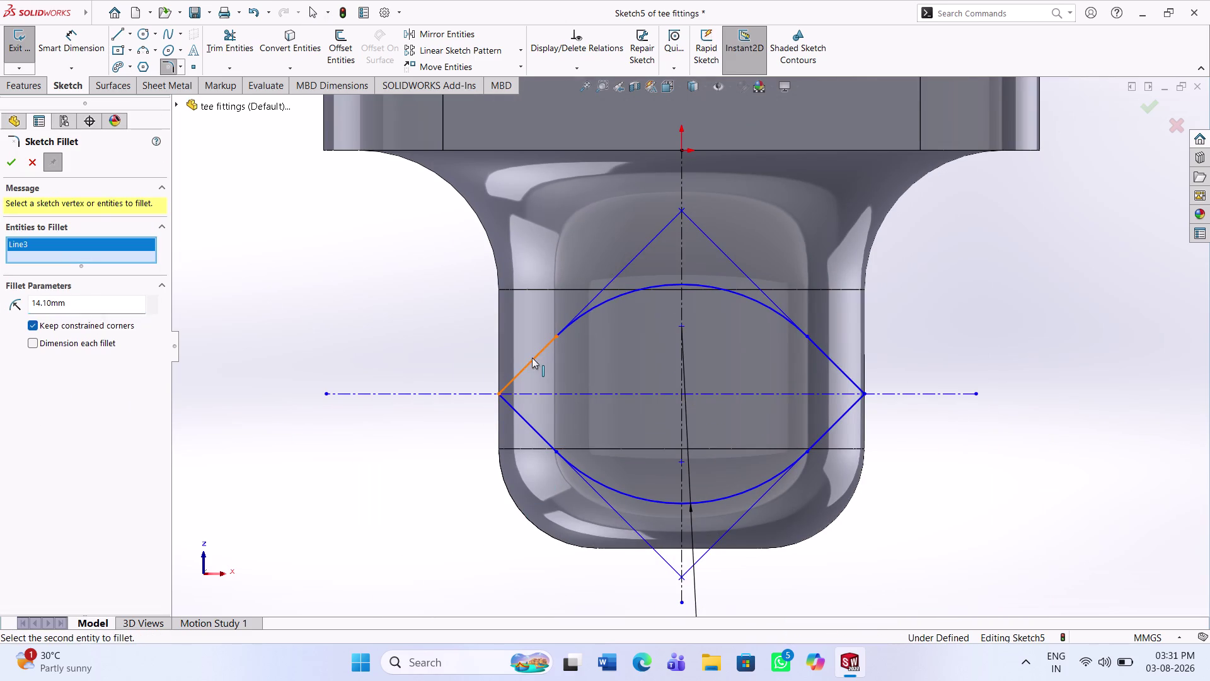
click(516, 412)
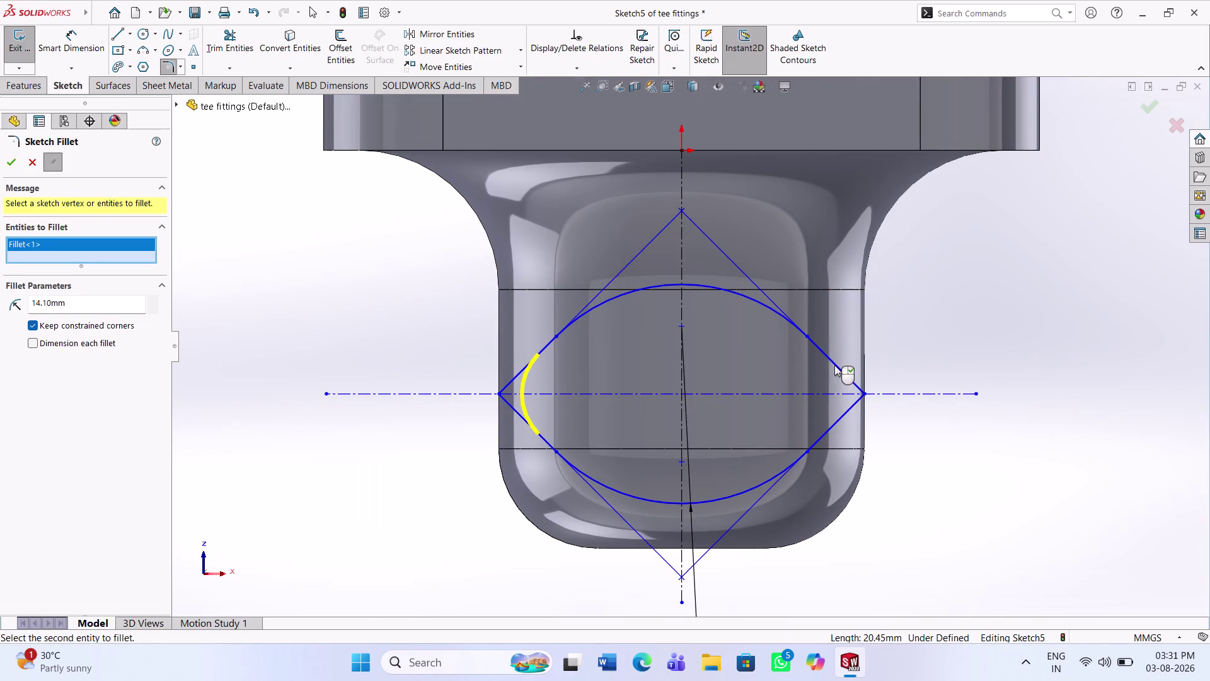
click(837, 363)
click(839, 418)
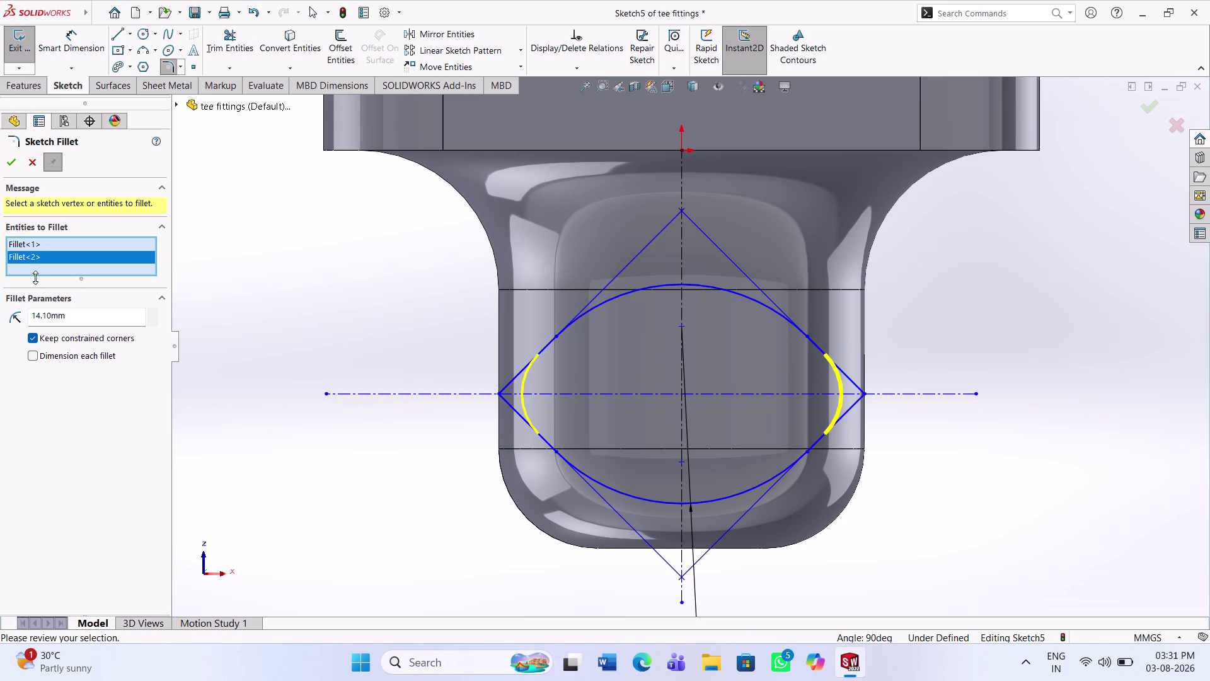
click(12, 164)
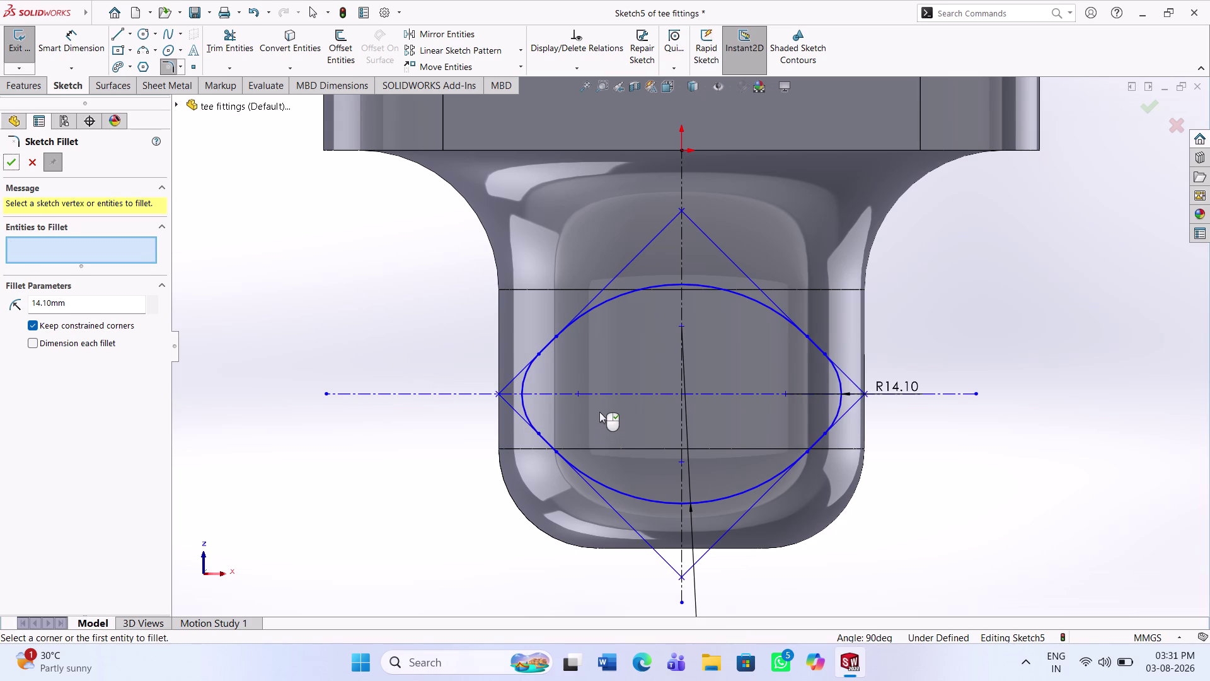
scroll(down, 3)
scroll(down, 3)
click(580, 375)
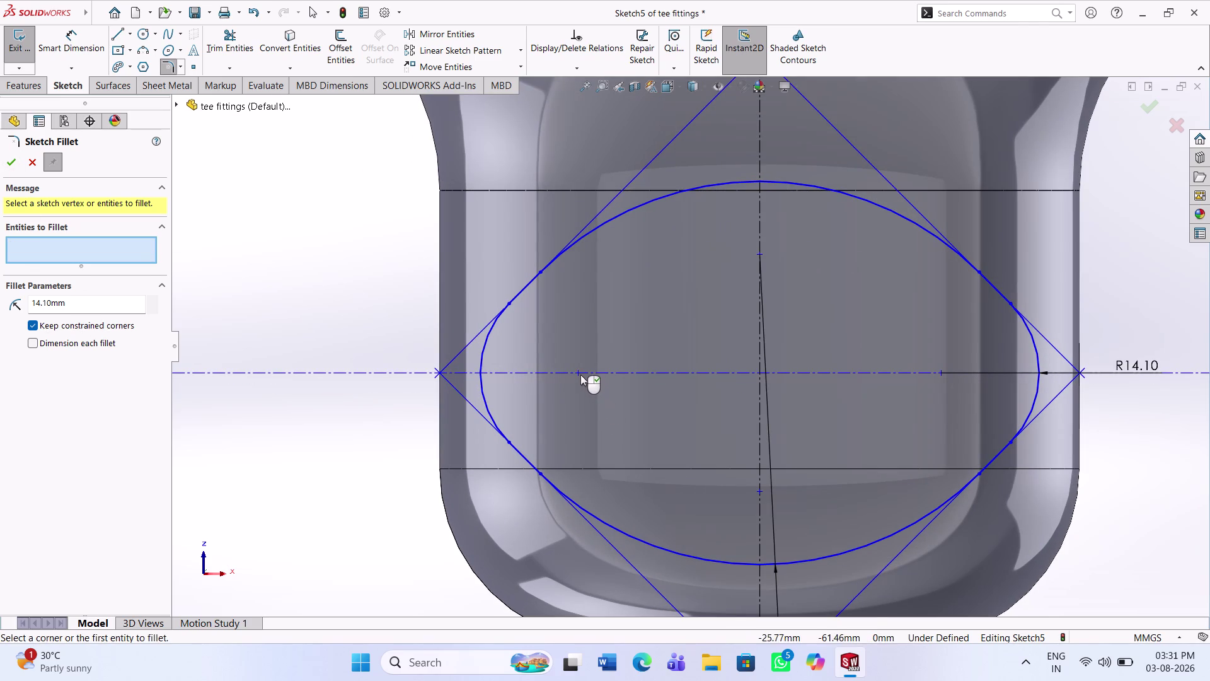
click(602, 370)
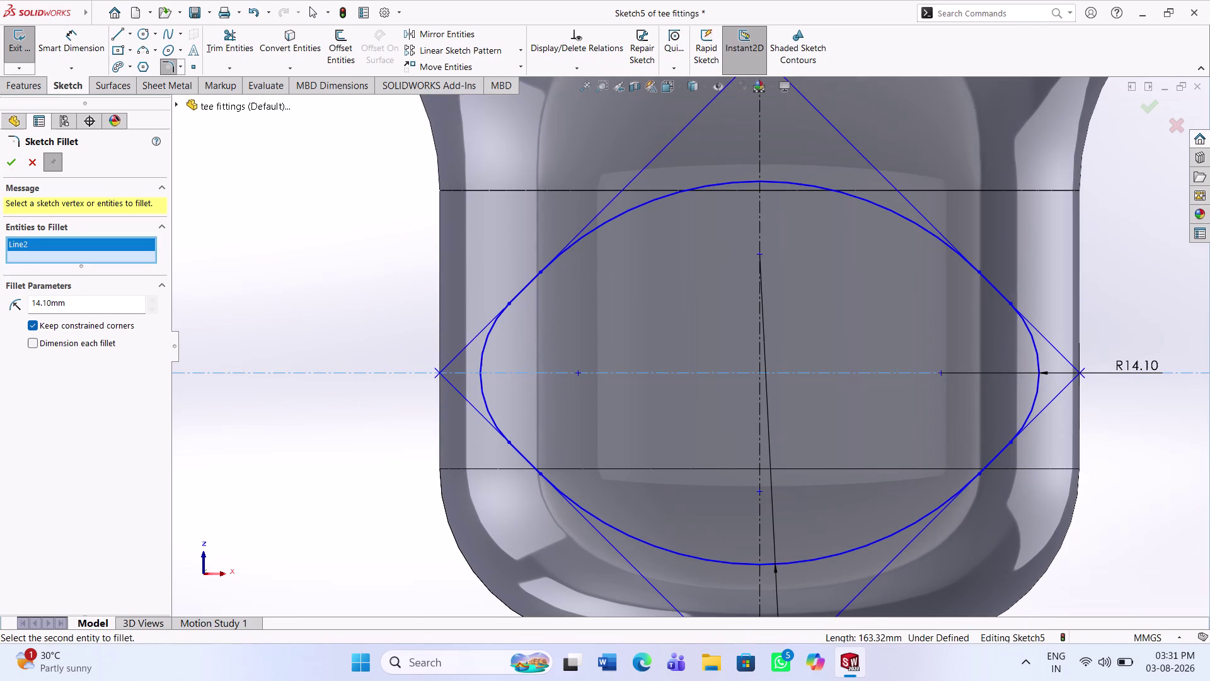
key(Escape)
key(Escape)
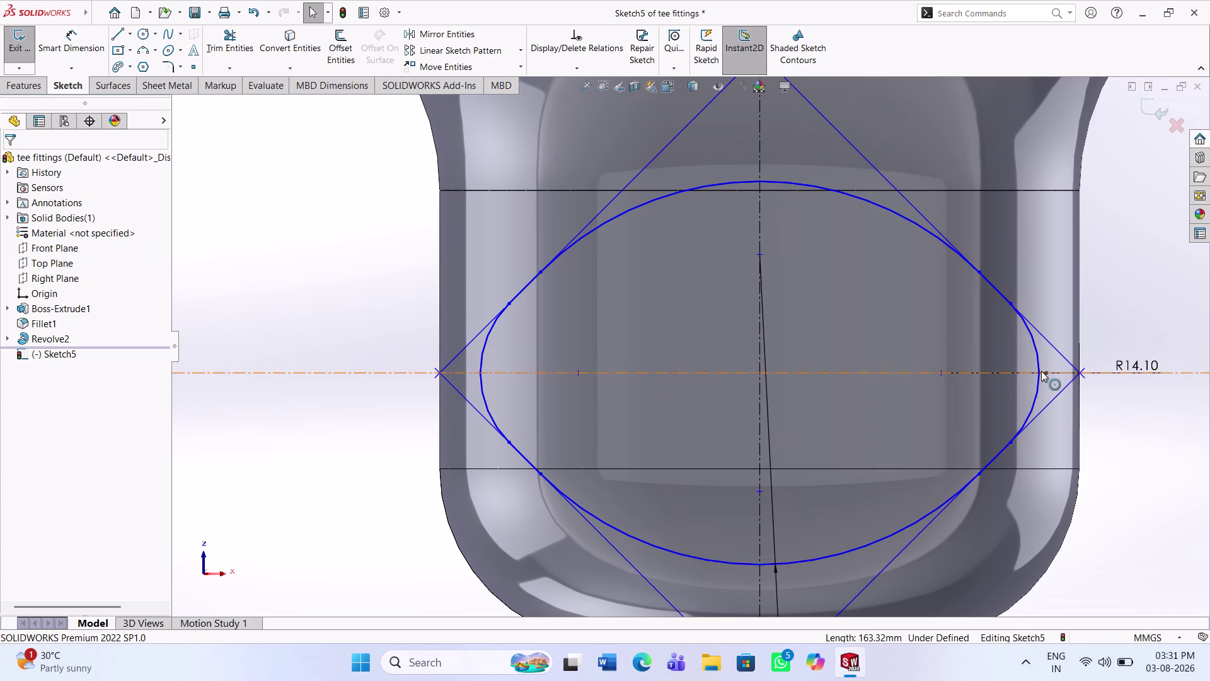
Make the point near the right fillet coincident with the horizontal centerline.
click(941, 374)
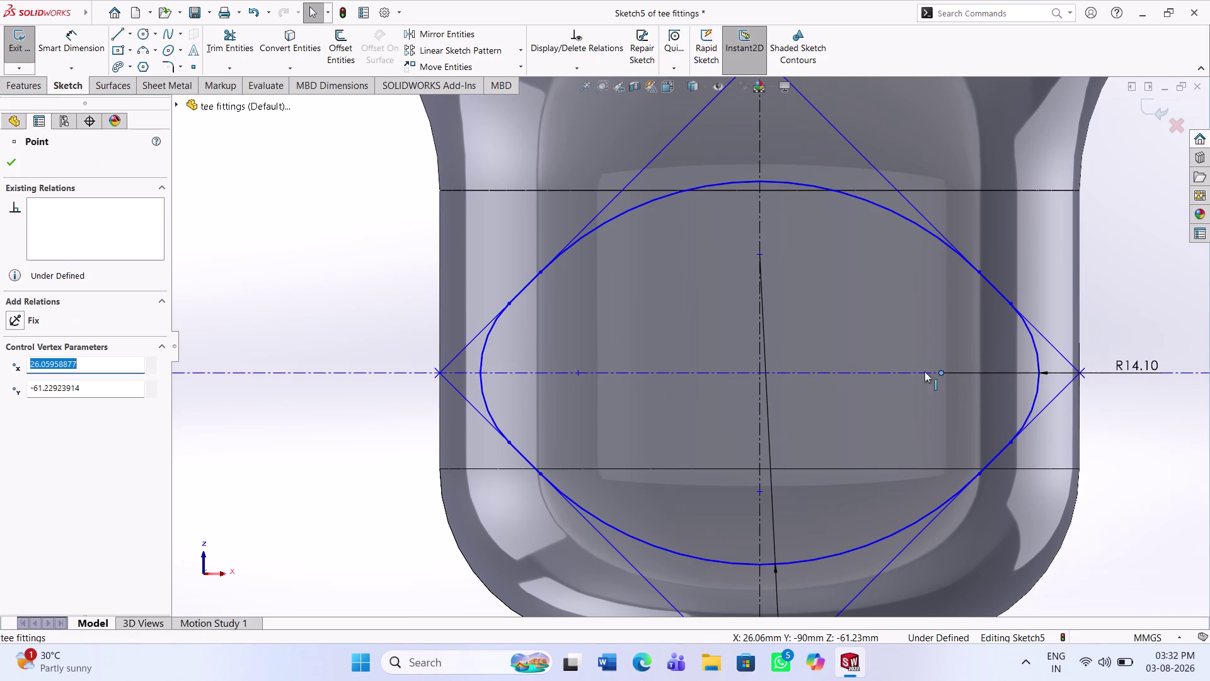
click(897, 373)
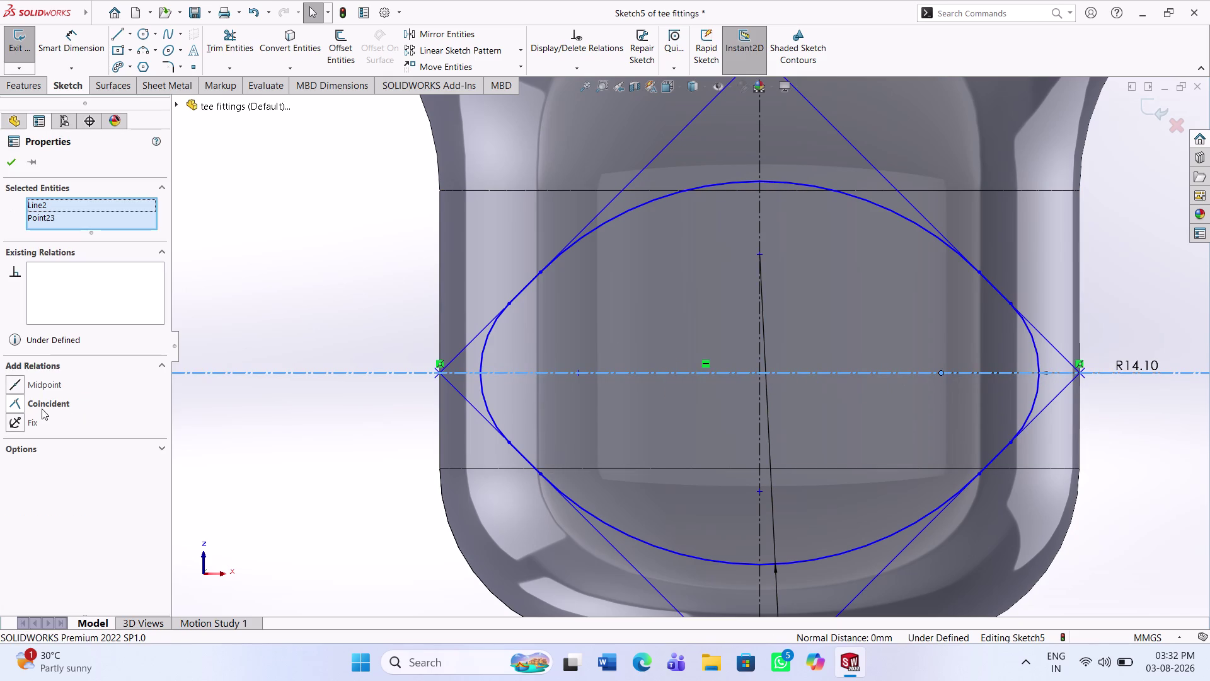
click(41, 401)
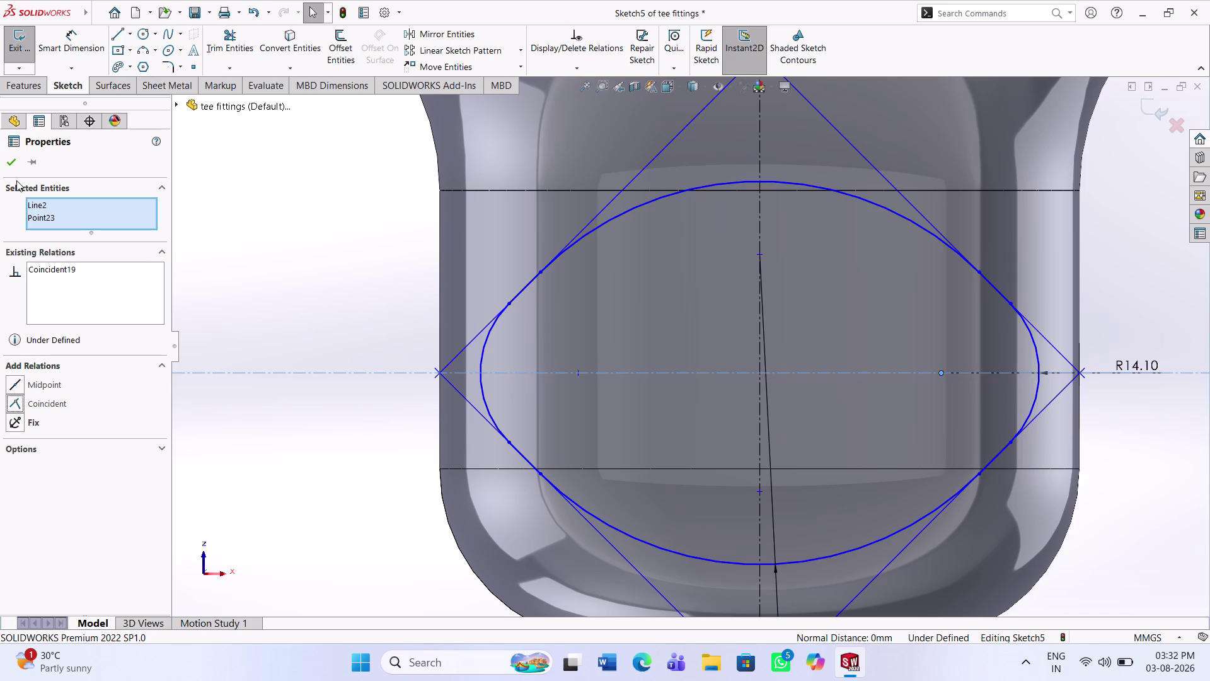
click(10, 166)
scroll(up, 3)
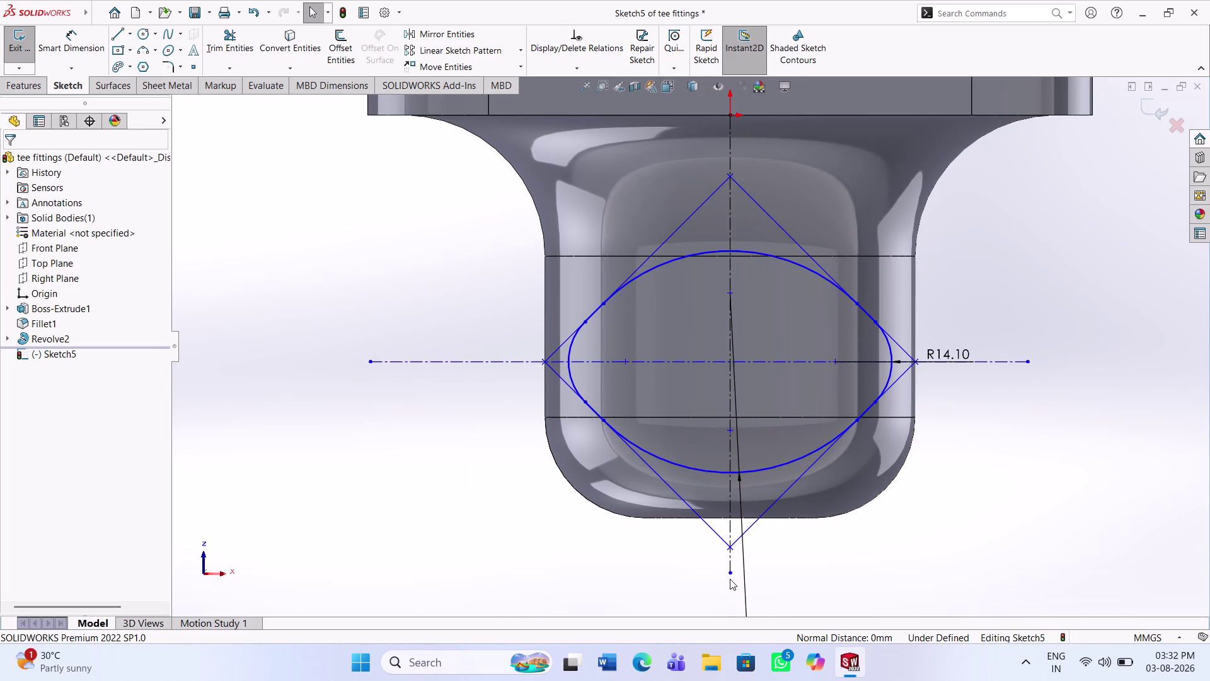
scroll(down, 3)
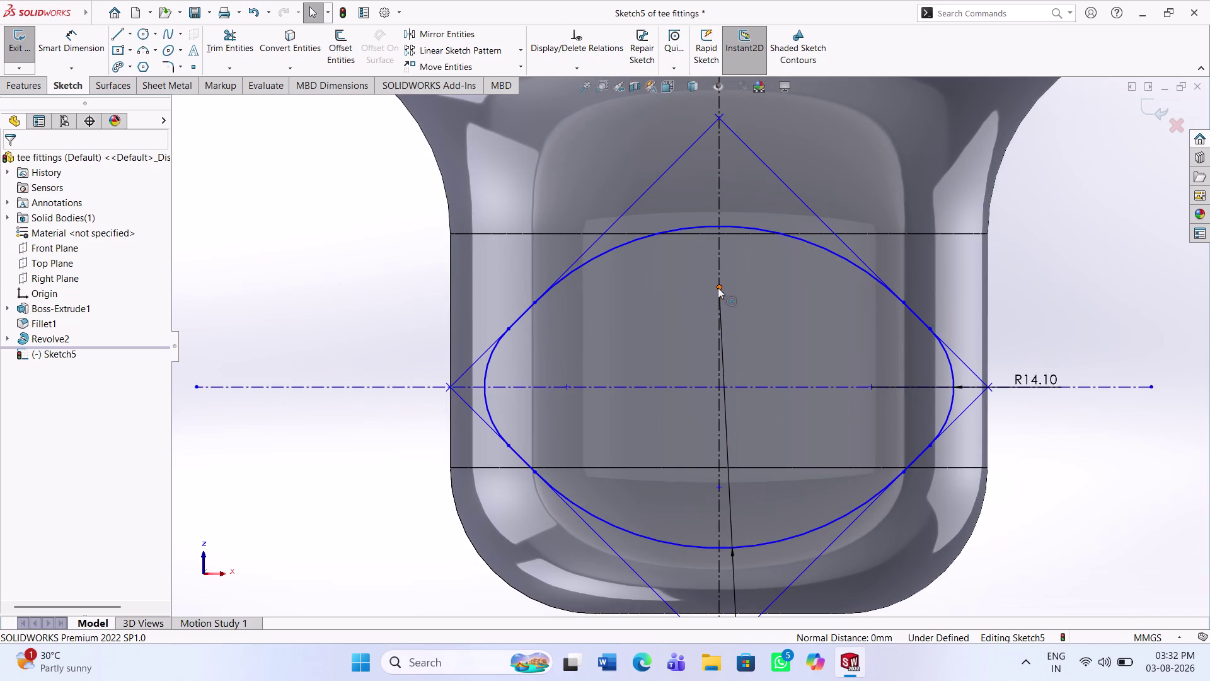
scroll(down, 3)
Make the slanted line's top-end point coincident with the vertical centerline.
click(715, 301)
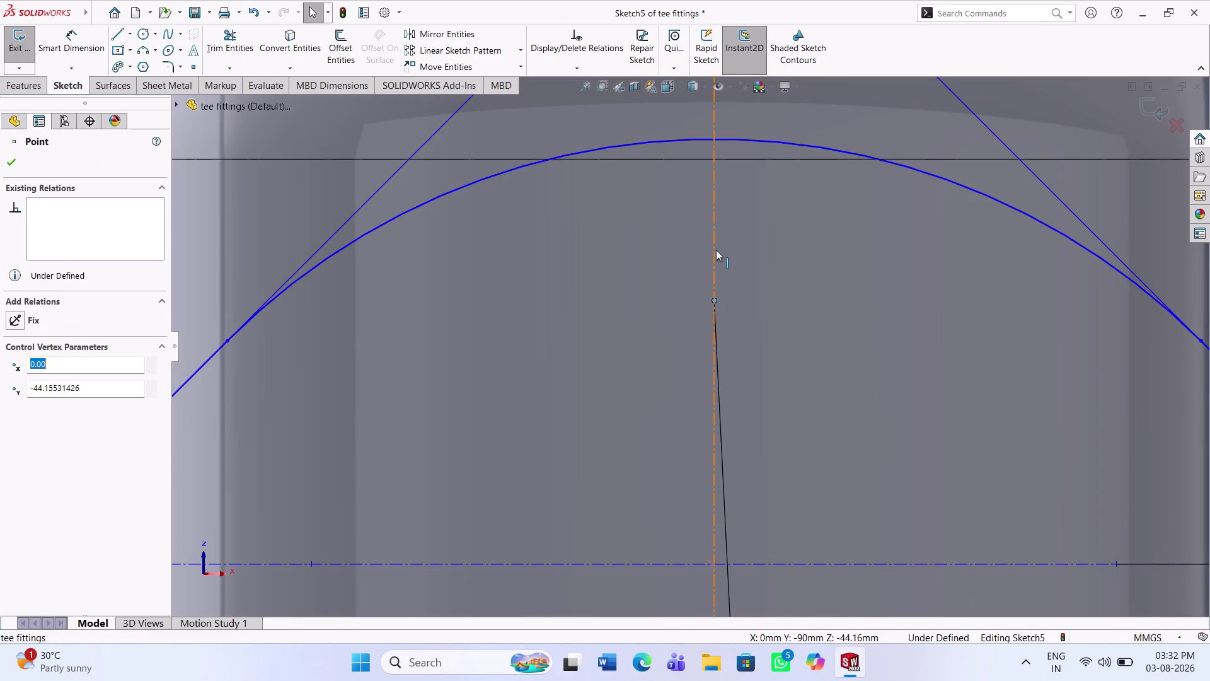
click(716, 249)
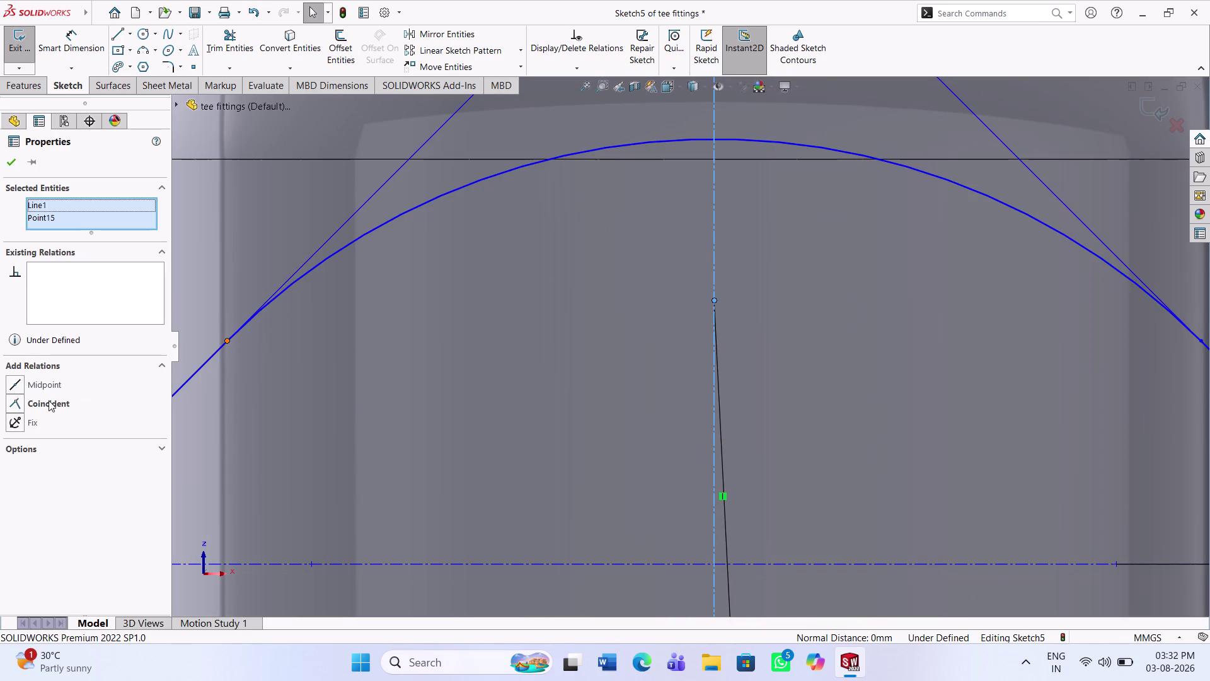
click(48, 401)
click(8, 163)
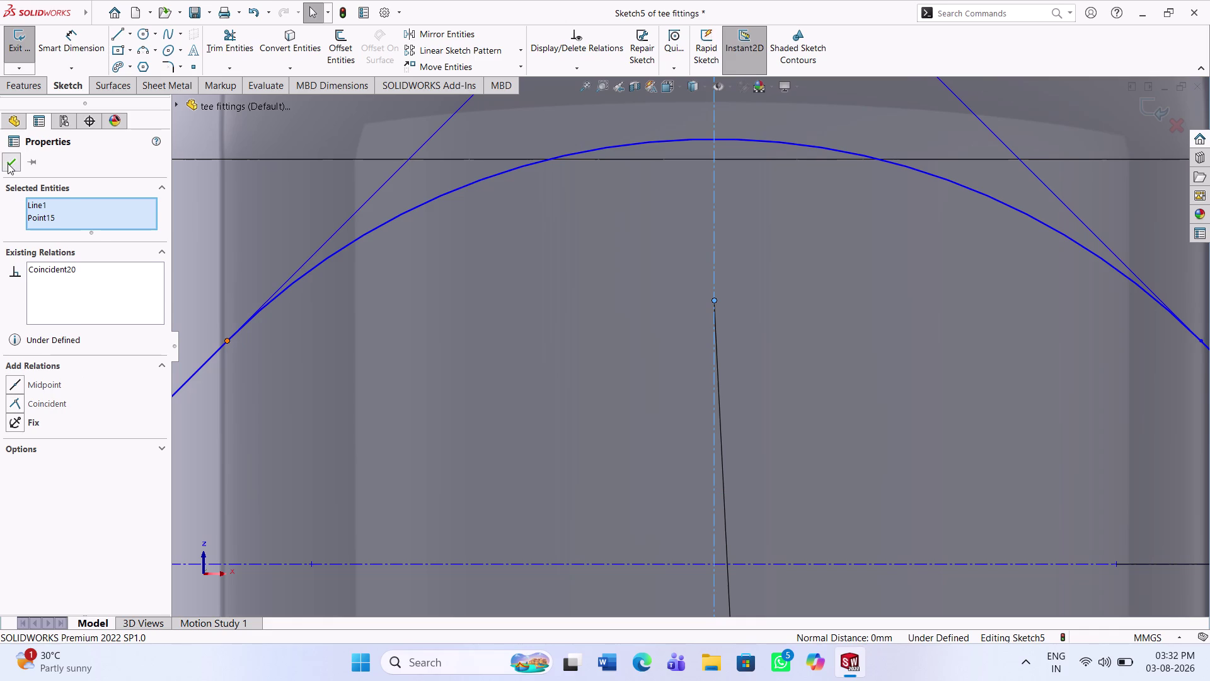
scroll(up, 3)
scroll(up, 3)
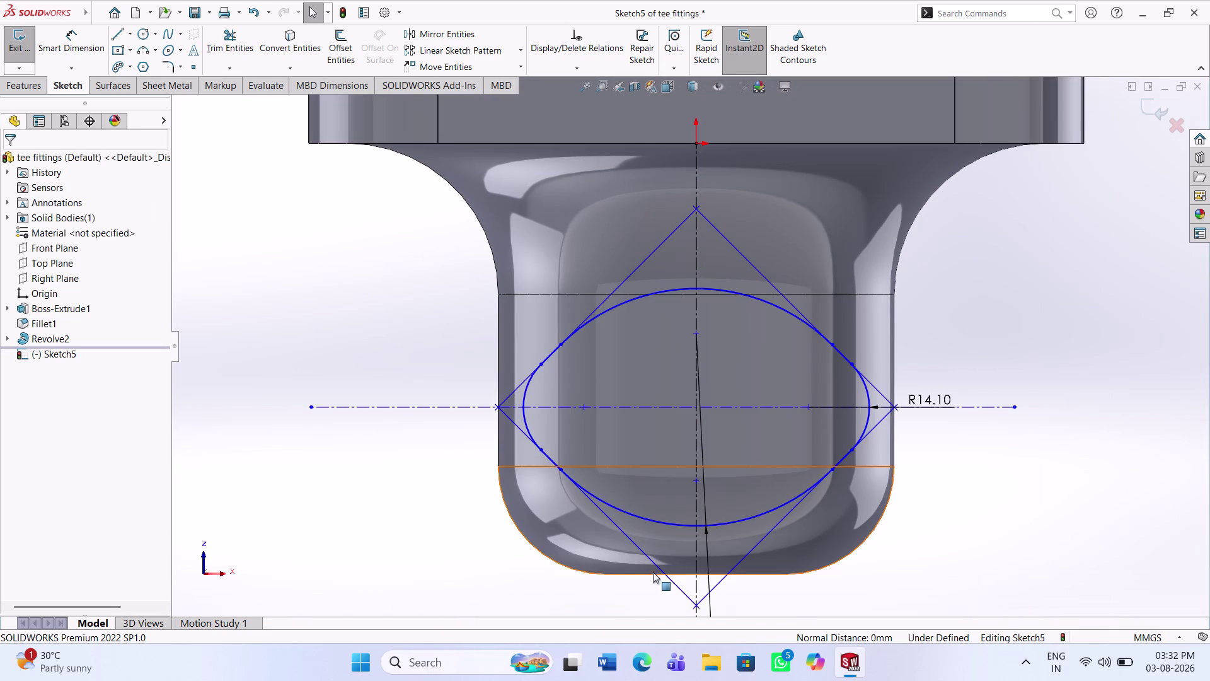
scroll(up, 3)
scroll(down, 3)
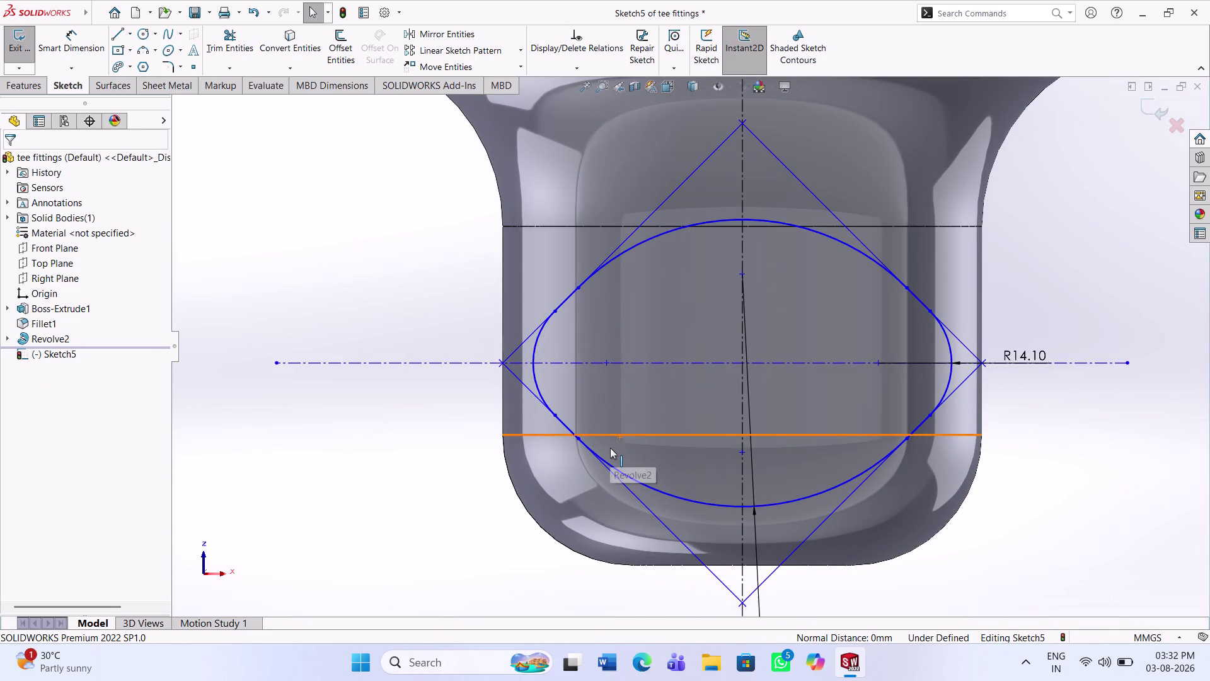
scroll(down, 3)
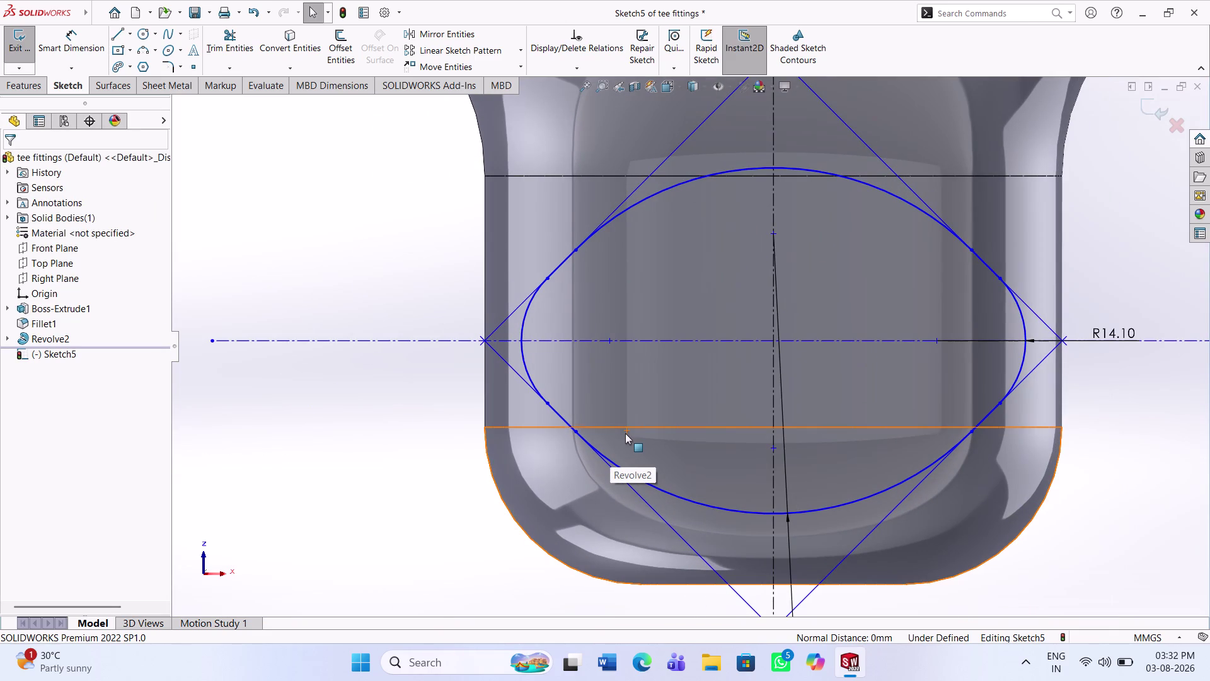
Make the diamond's left corner point coincident with the horizontal centerline.
click(626, 432)
click(628, 440)
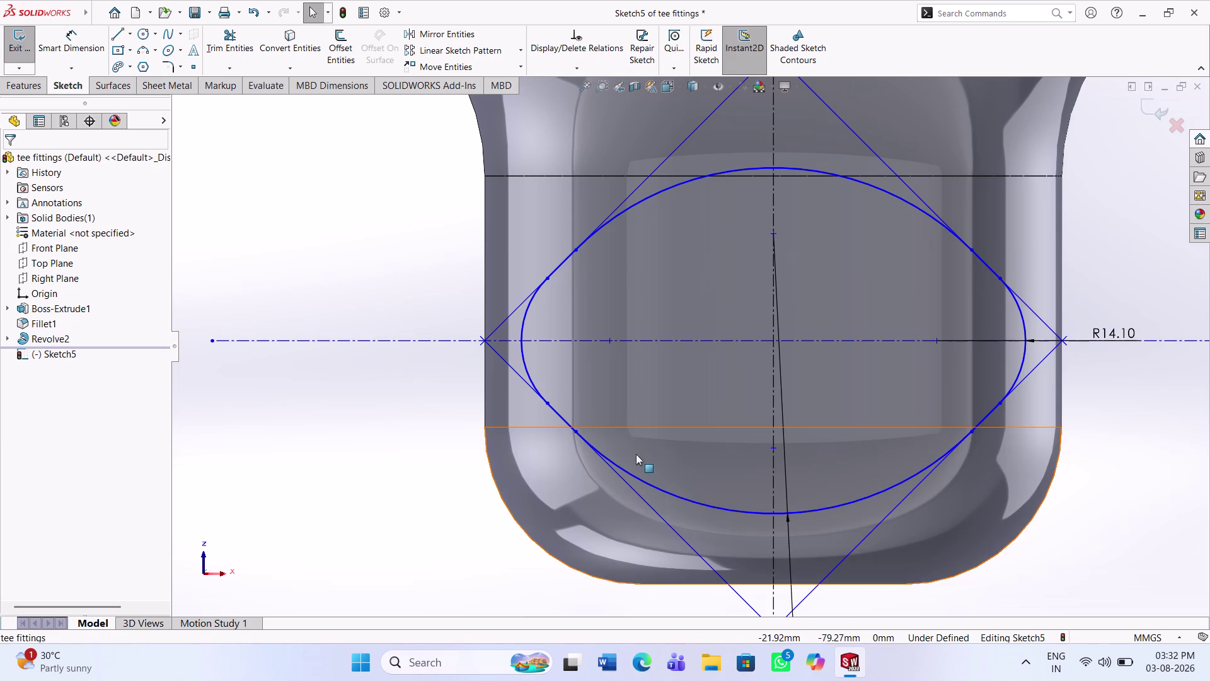
click(610, 340)
click(530, 343)
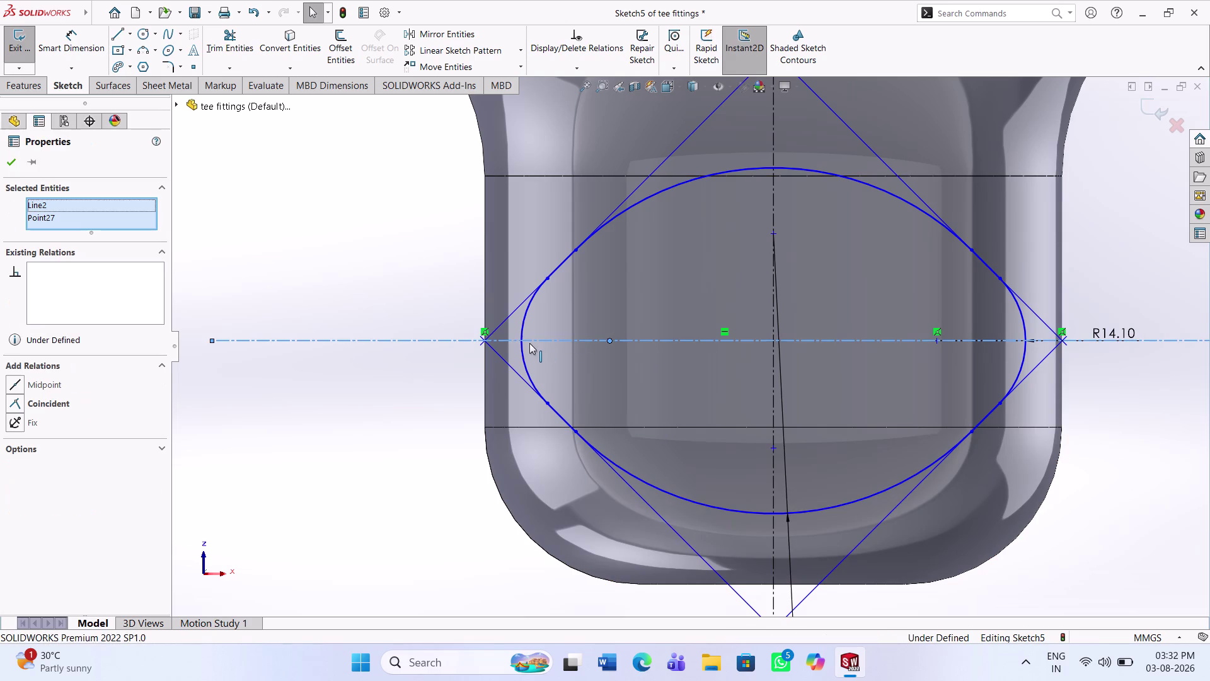
click(12, 404)
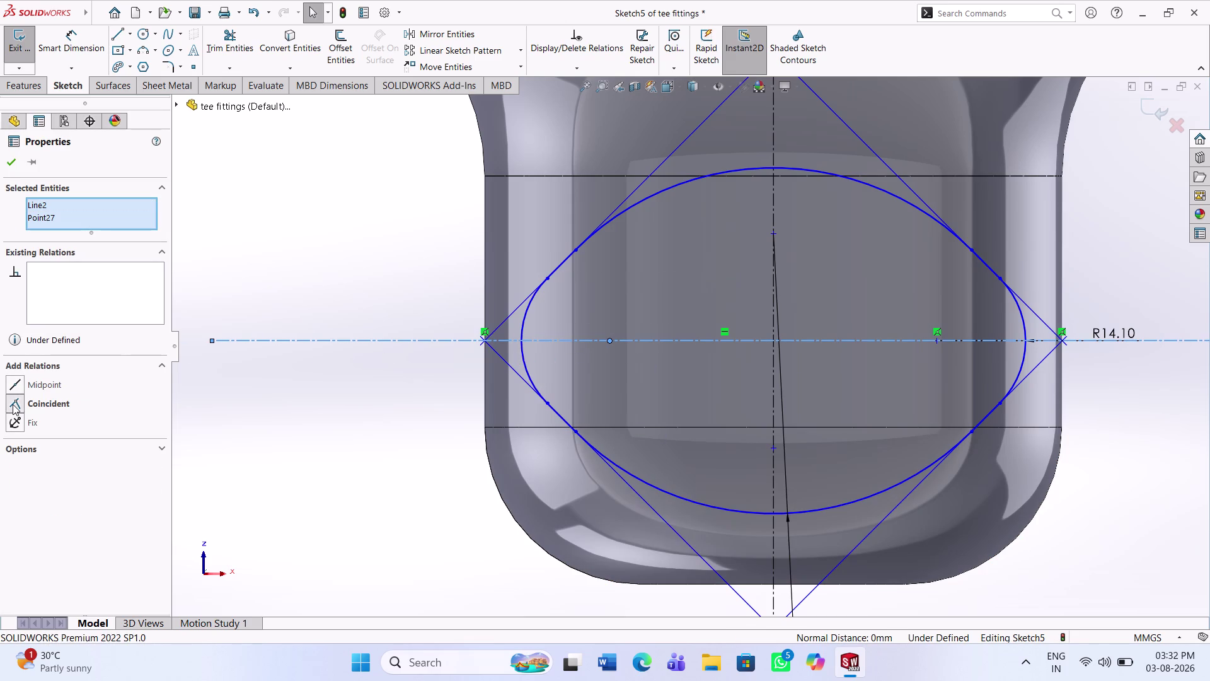
click(15, 158)
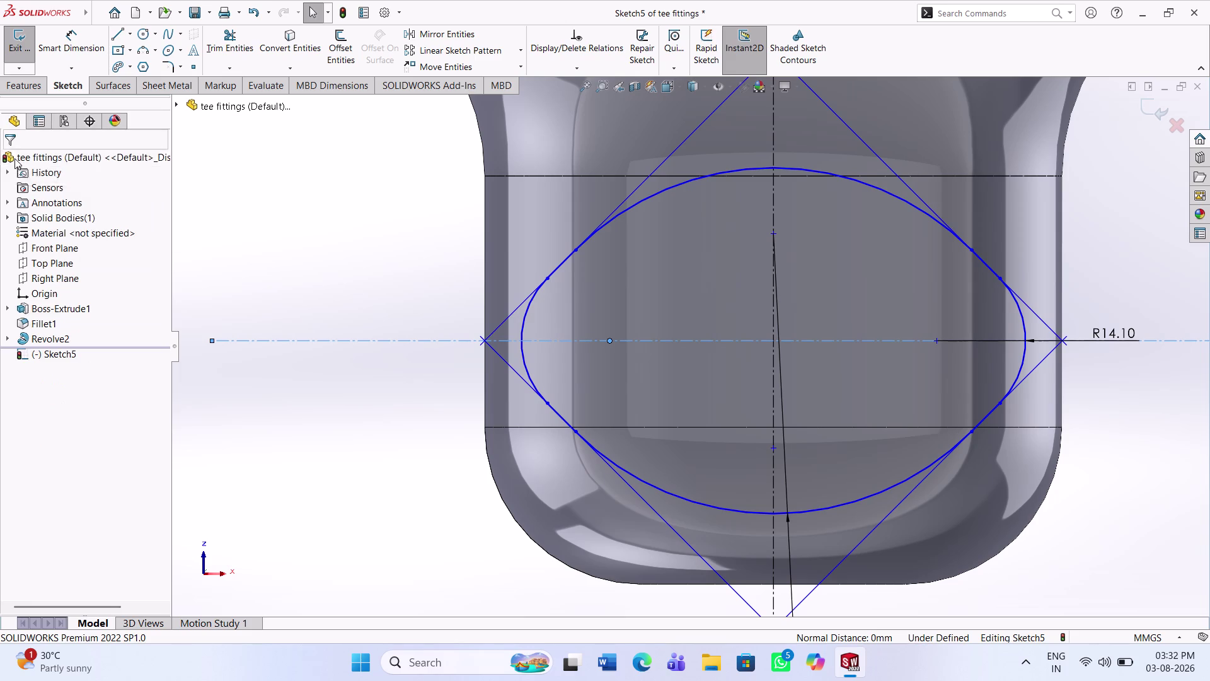
scroll(down, 3)
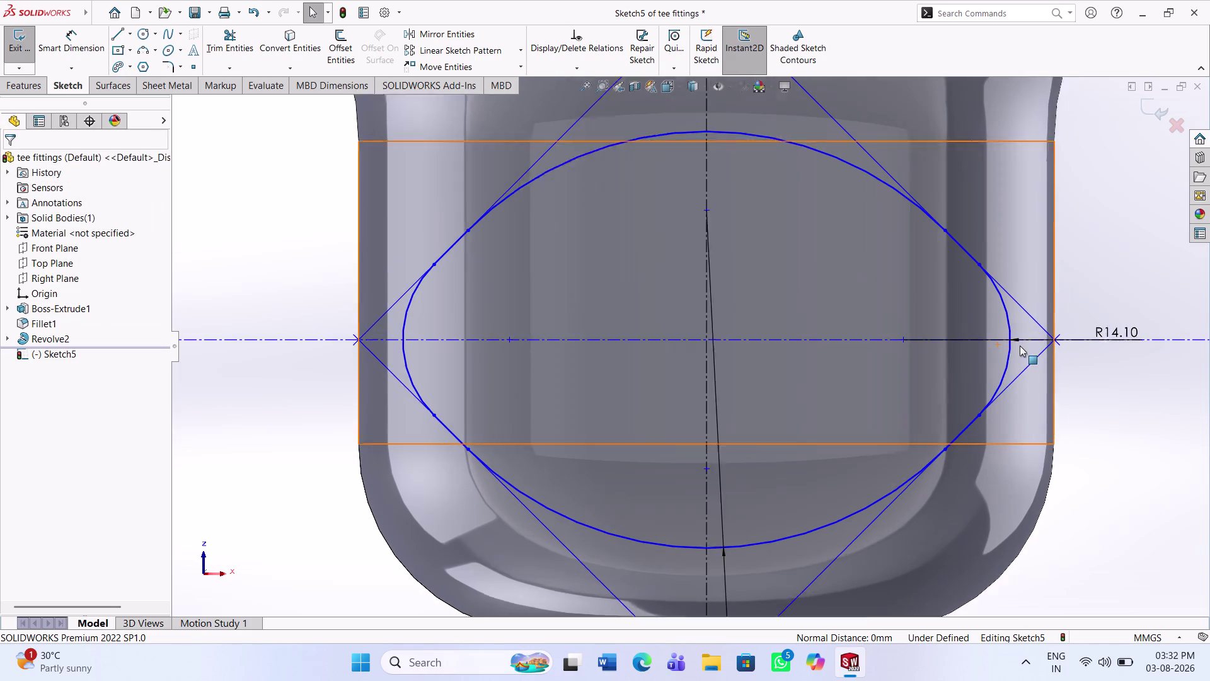
scroll(down, 3)
Add coincident relations for the remaining points on the horizontal centerline.
click(864, 339)
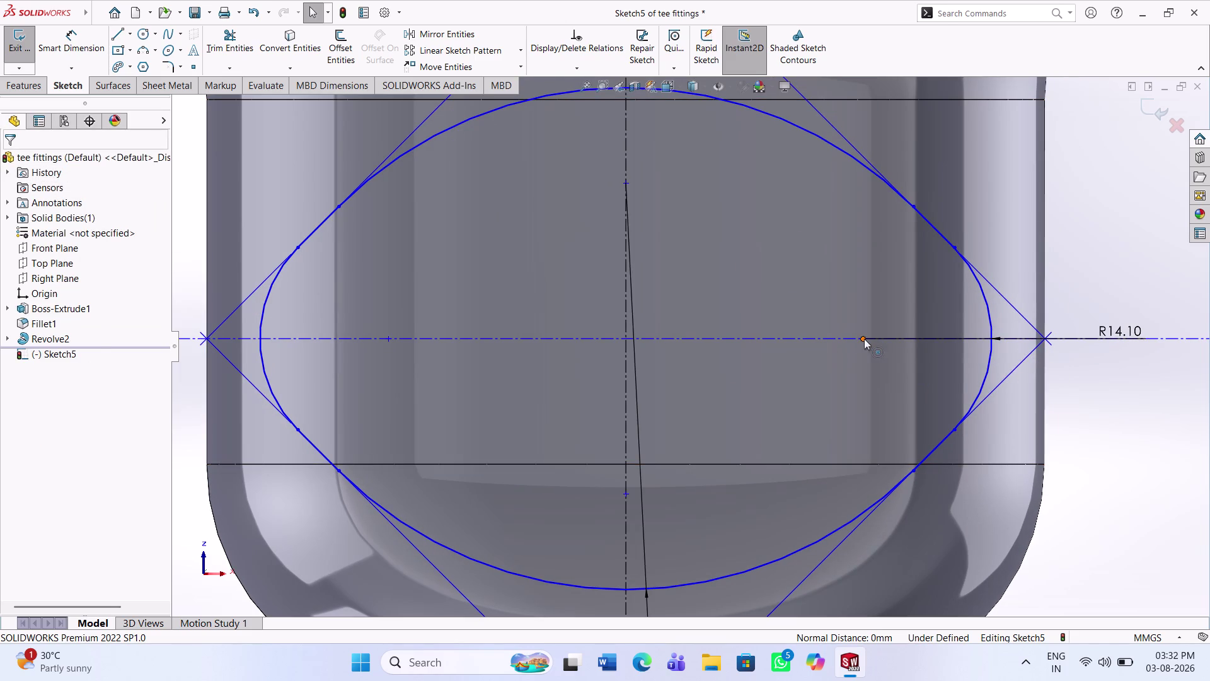
click(689, 340)
click(35, 402)
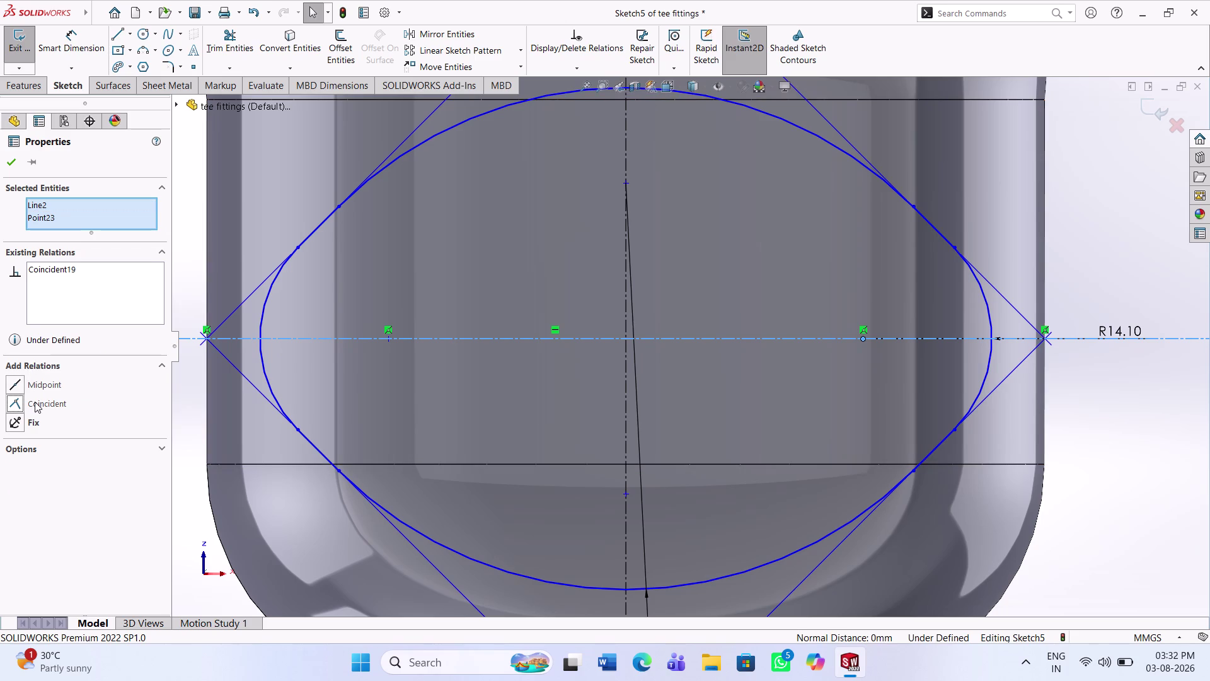
click(4, 161)
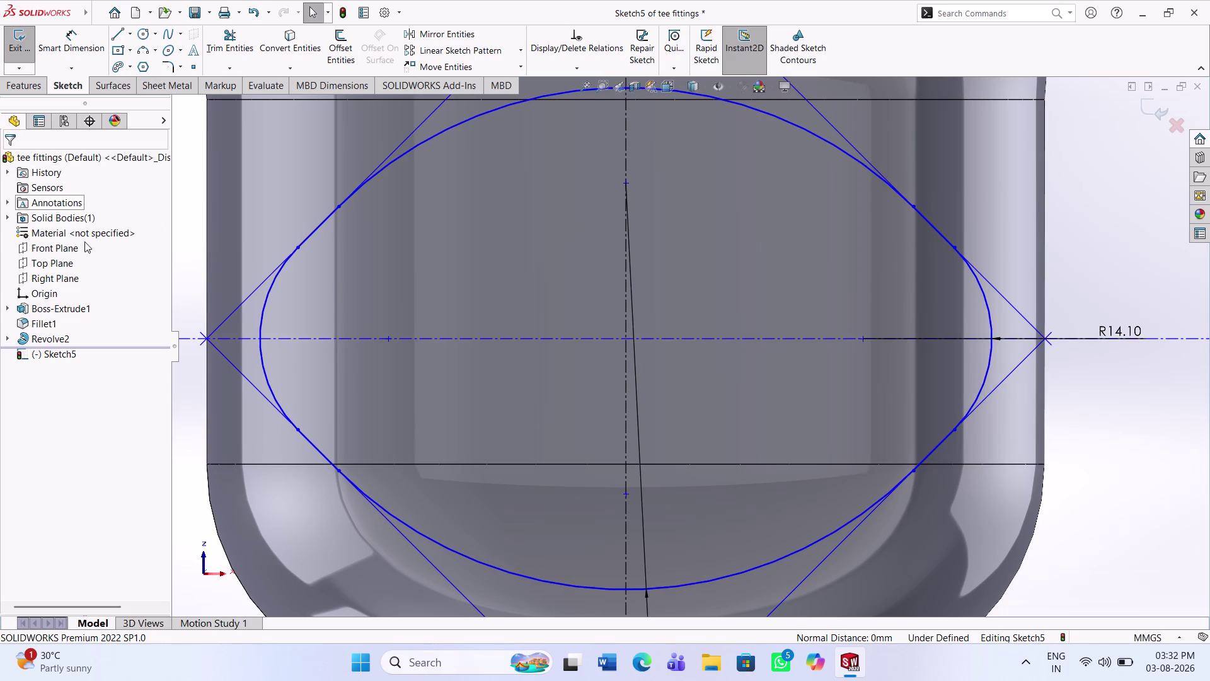
click(389, 338)
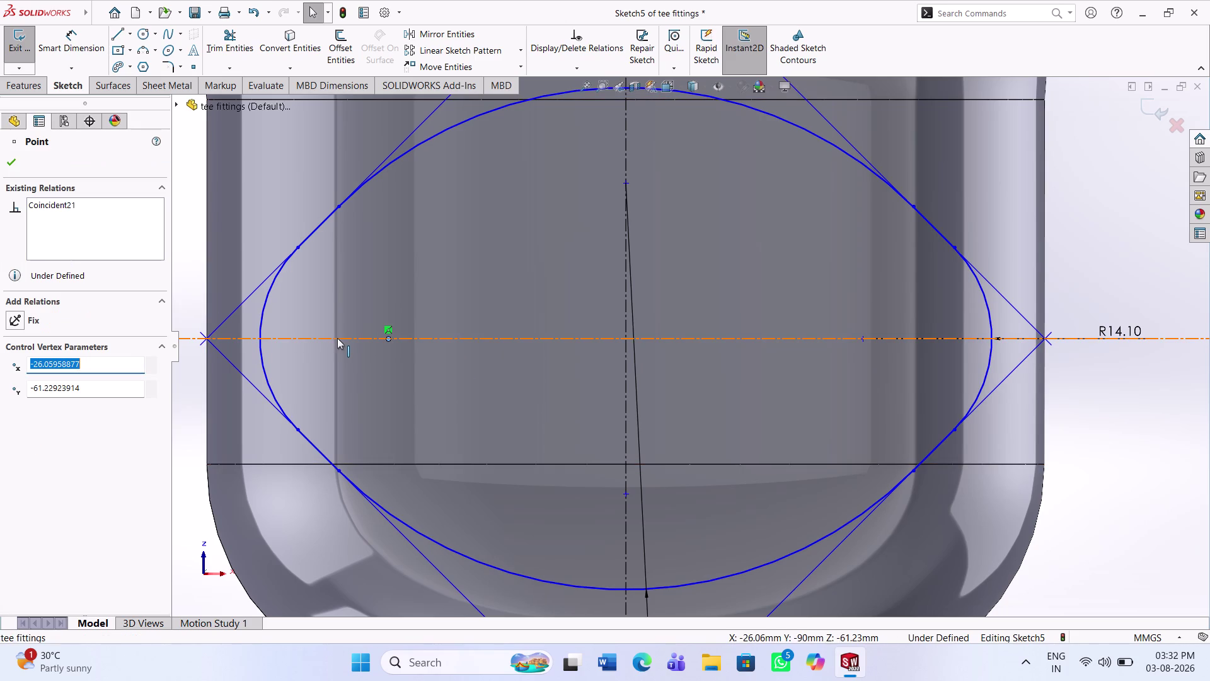
click(335, 338)
click(58, 401)
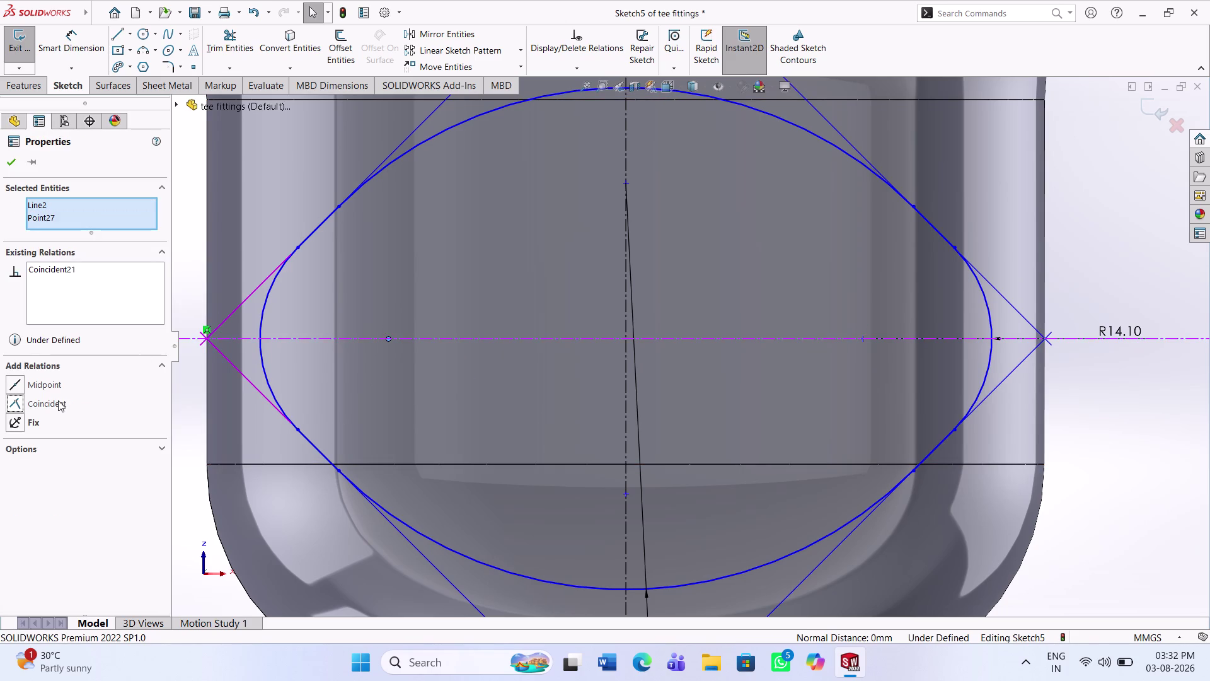
key(Escape)
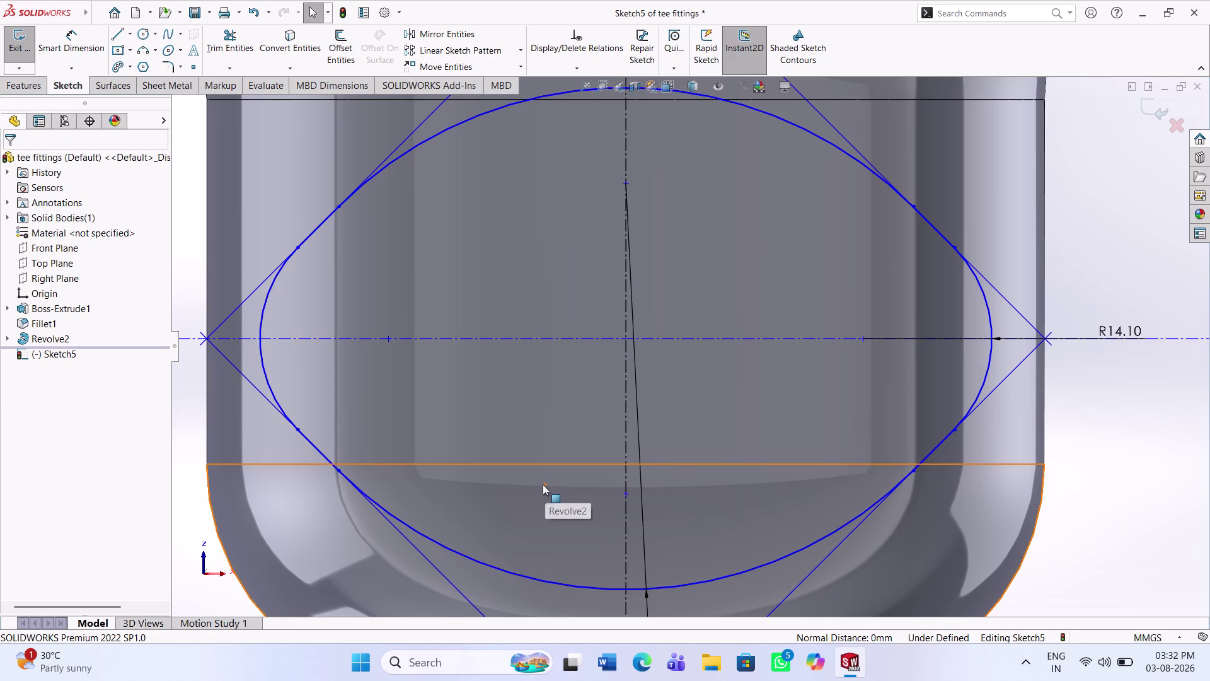
Undo seven times to remove the R14.10 side-corner fillets.
key(ctrl+z)
key(ctrl+z)
key(ctrl+z)
key(ctrl+z)
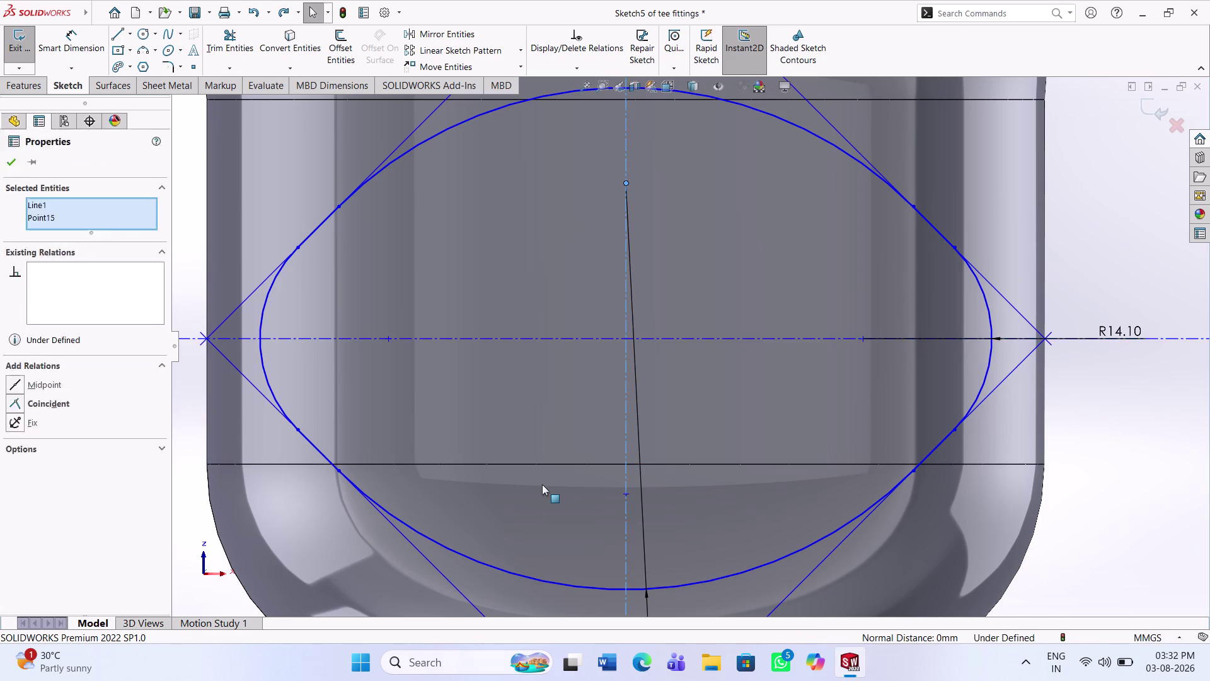
key(ctrl+z)
key(ctrl+z)
key(ctrl+z)
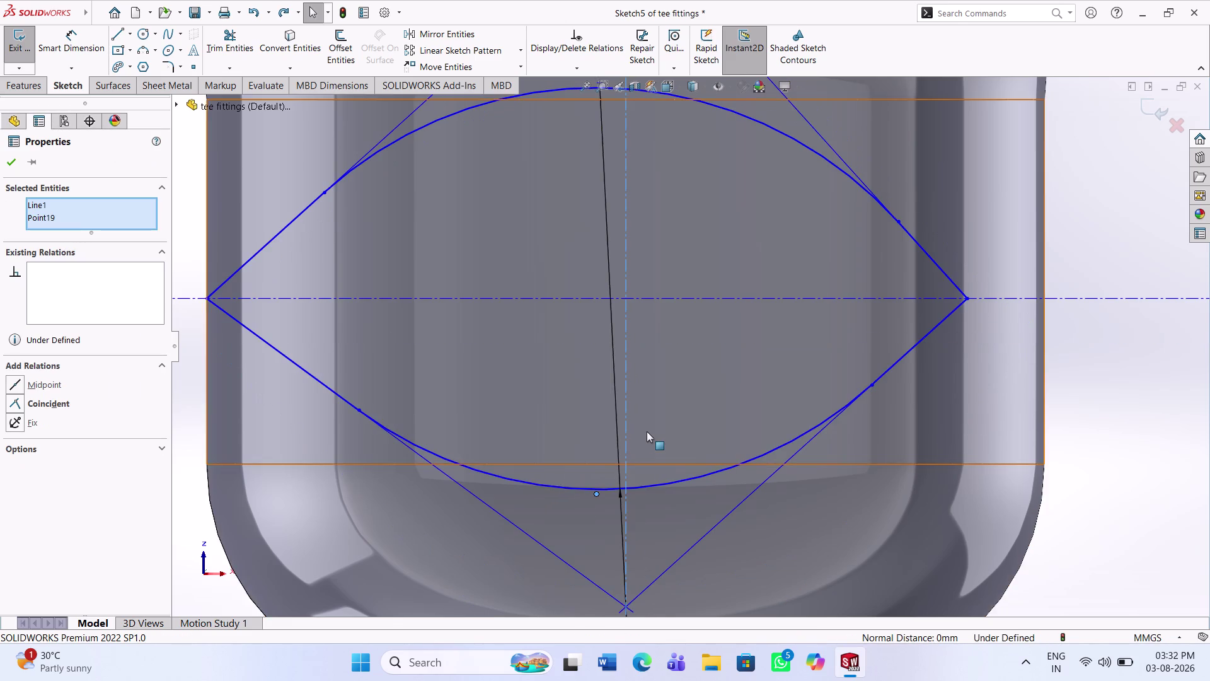
scroll(up, 3)
scroll(down, 3)
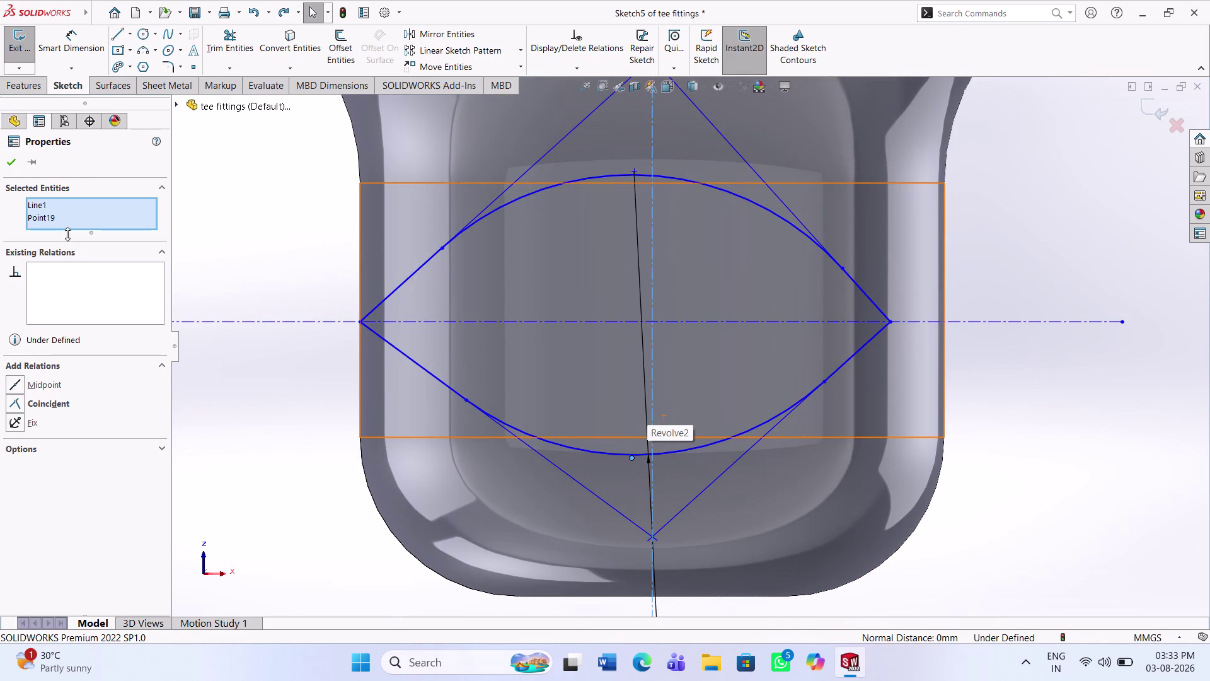
click(13, 158)
Fillet the lens sketch's left and right corners with a 10 mm radius, then exit the tool.
click(163, 64)
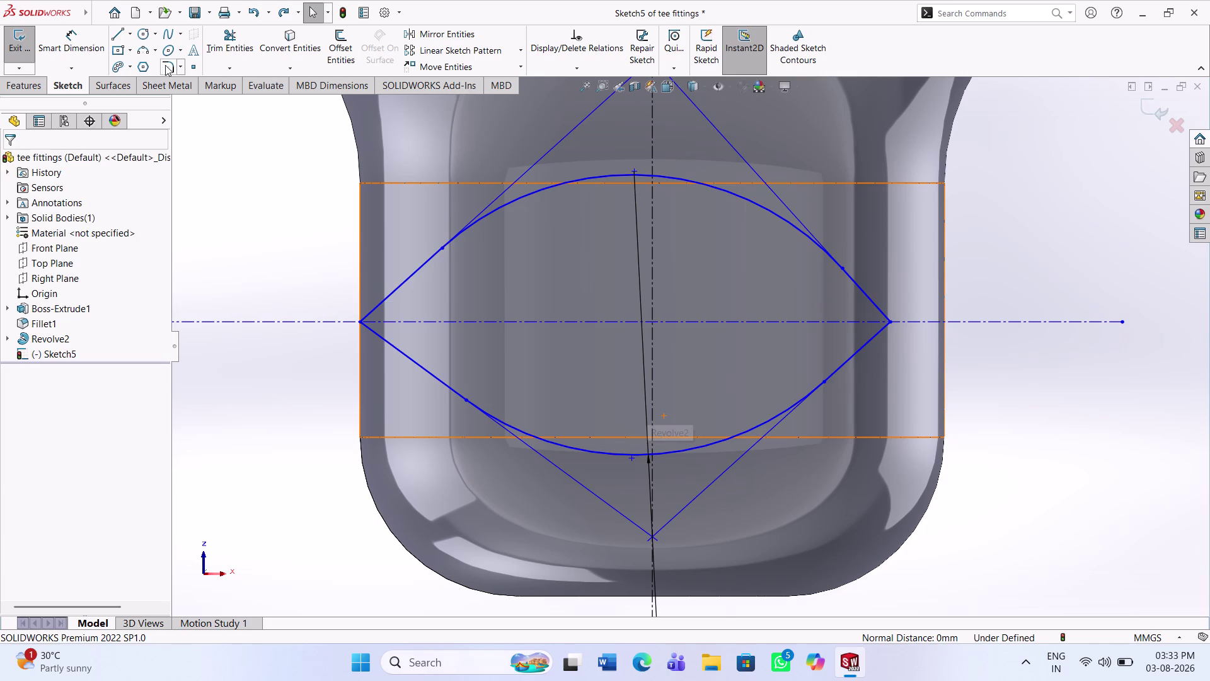
text(10)
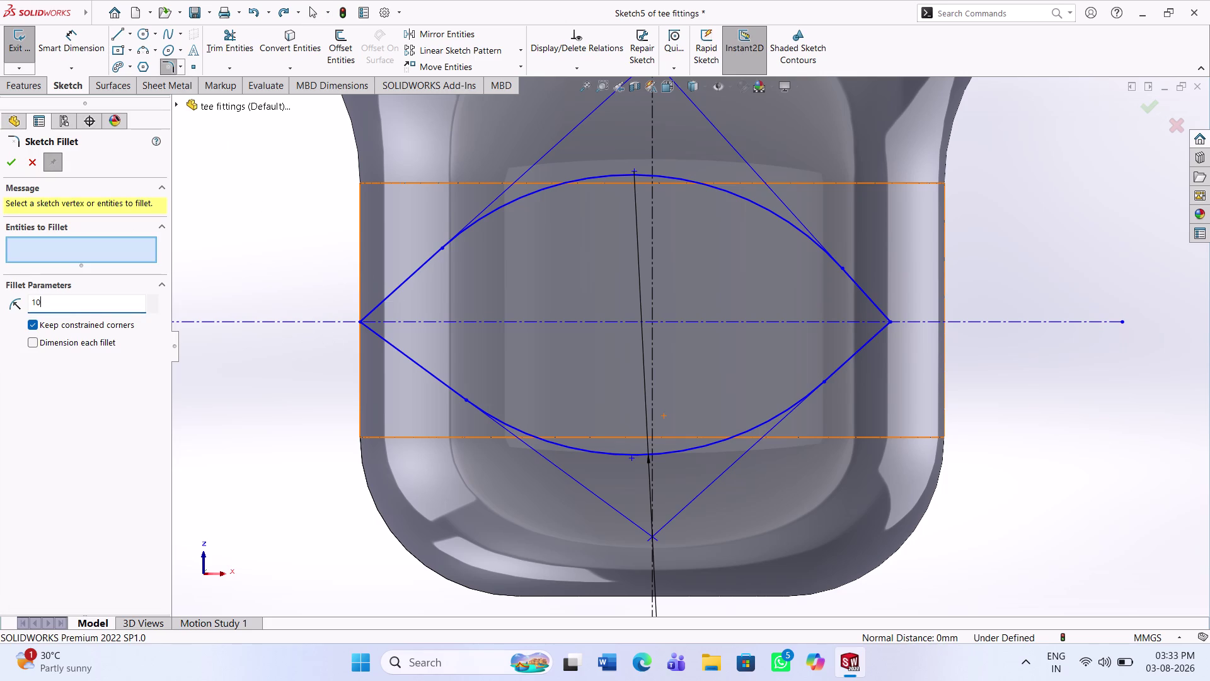
key(Return)
click(395, 287)
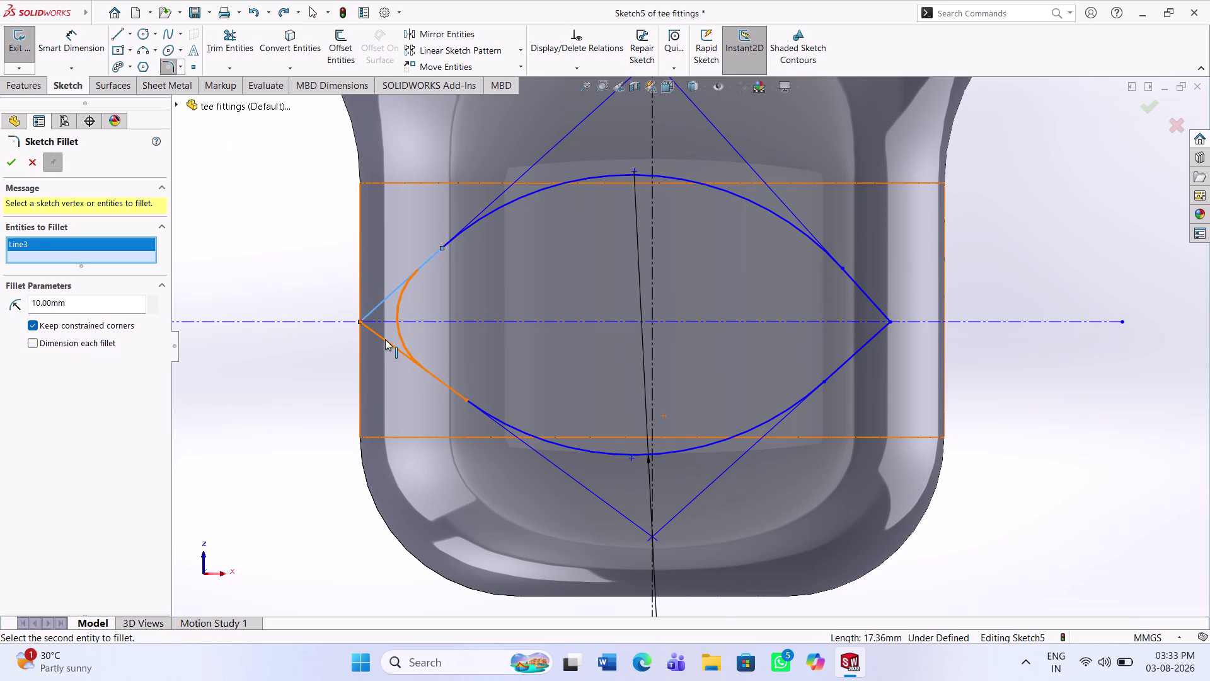
click(386, 339)
click(863, 290)
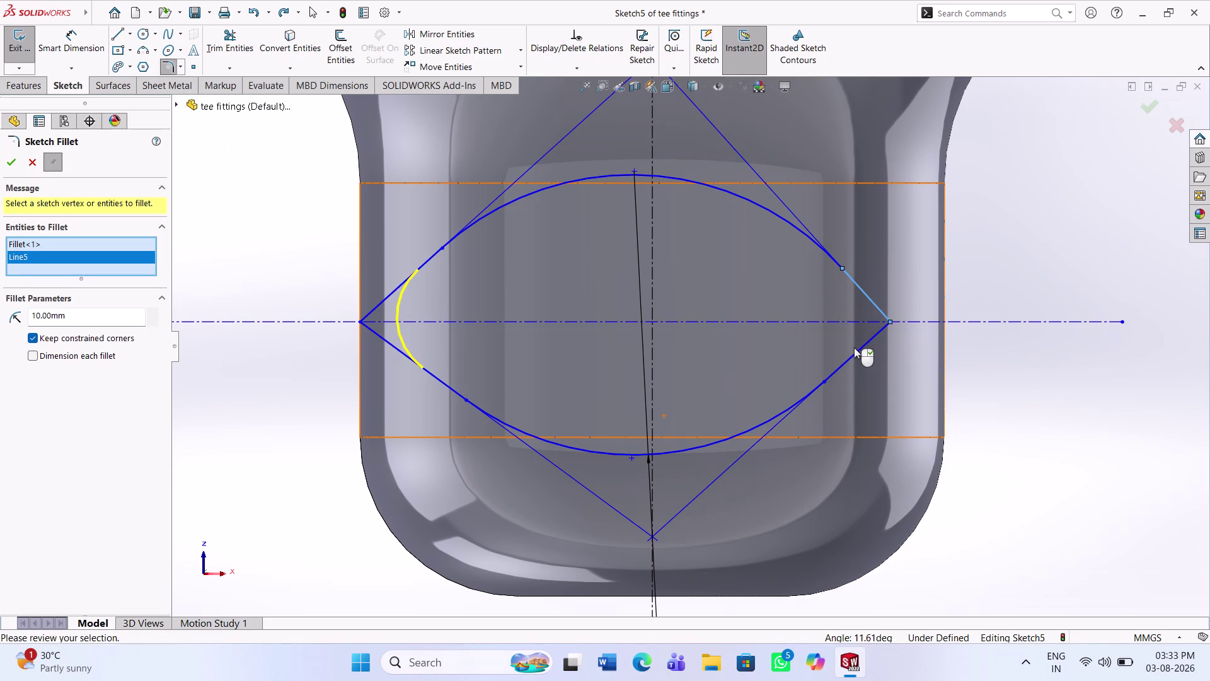
click(854, 354)
click(7, 165)
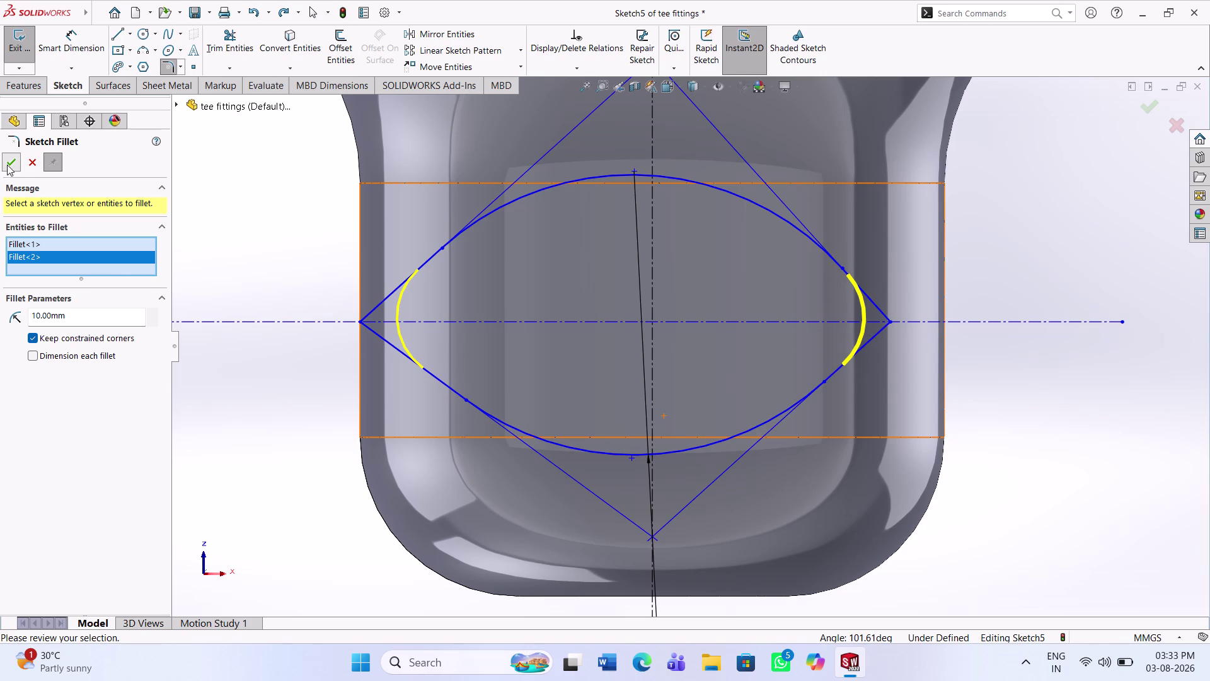
scroll(down, 3)
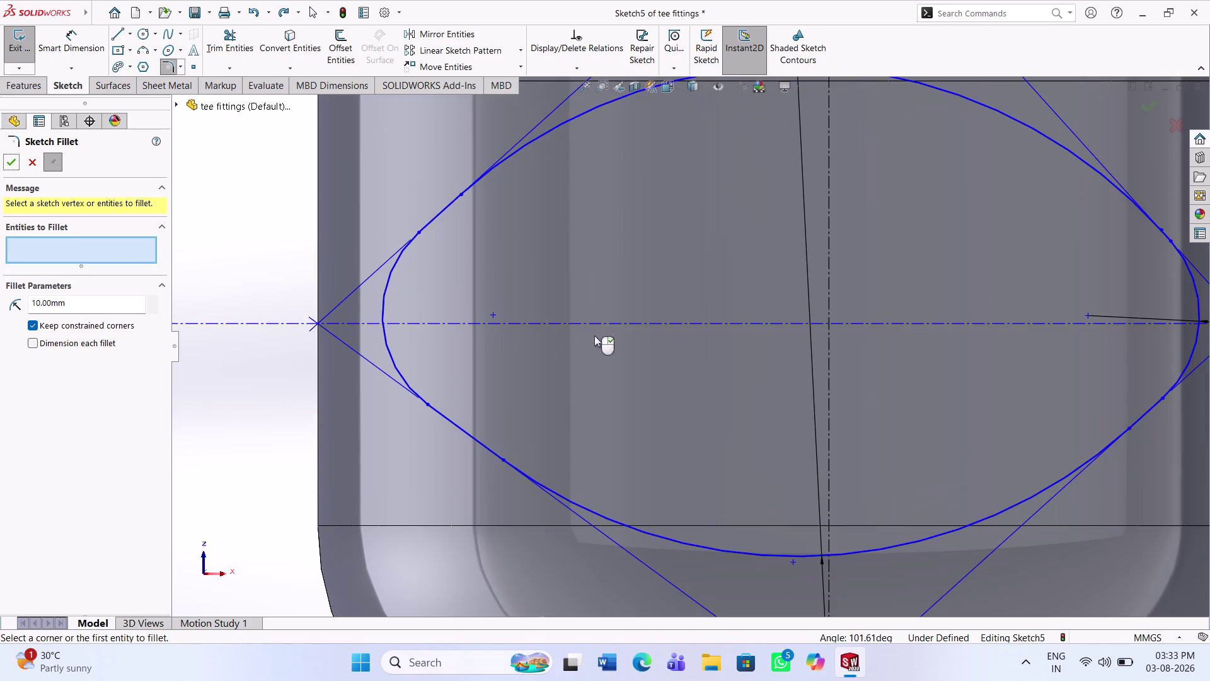
scroll(up, 3)
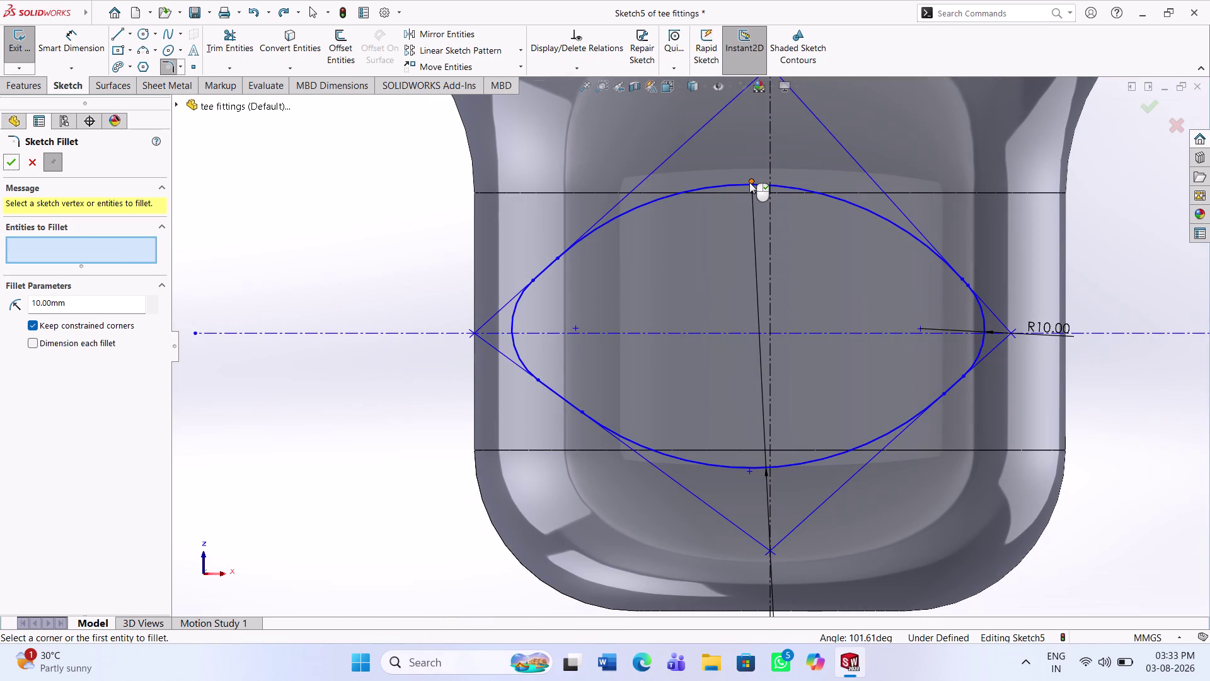
click(749, 182)
click(767, 210)
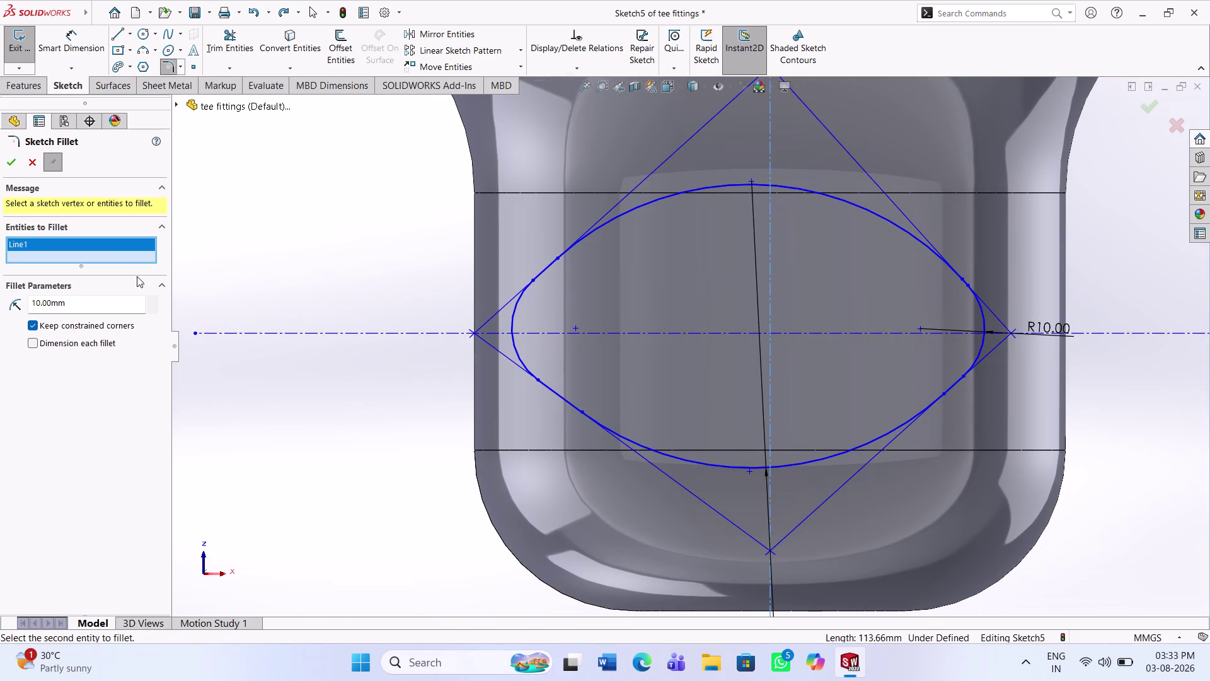
key(Escape)
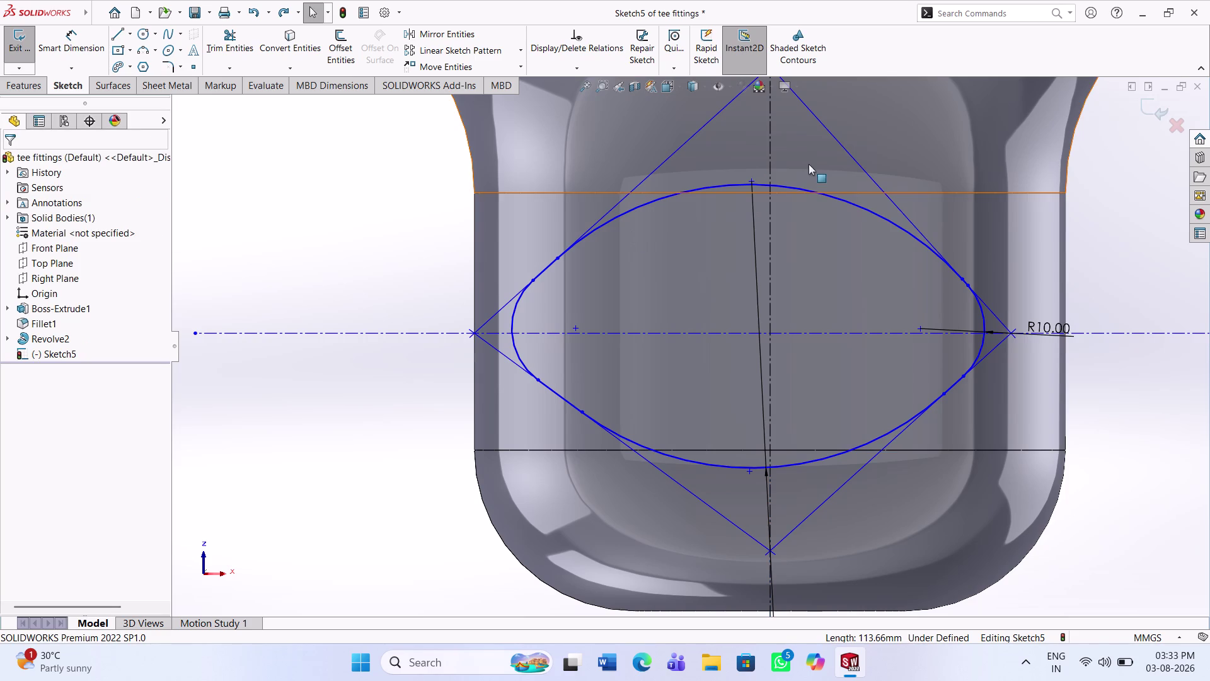
Try making a point coincident with the vertical centerline, then undo that relation.
click(754, 178)
click(770, 165)
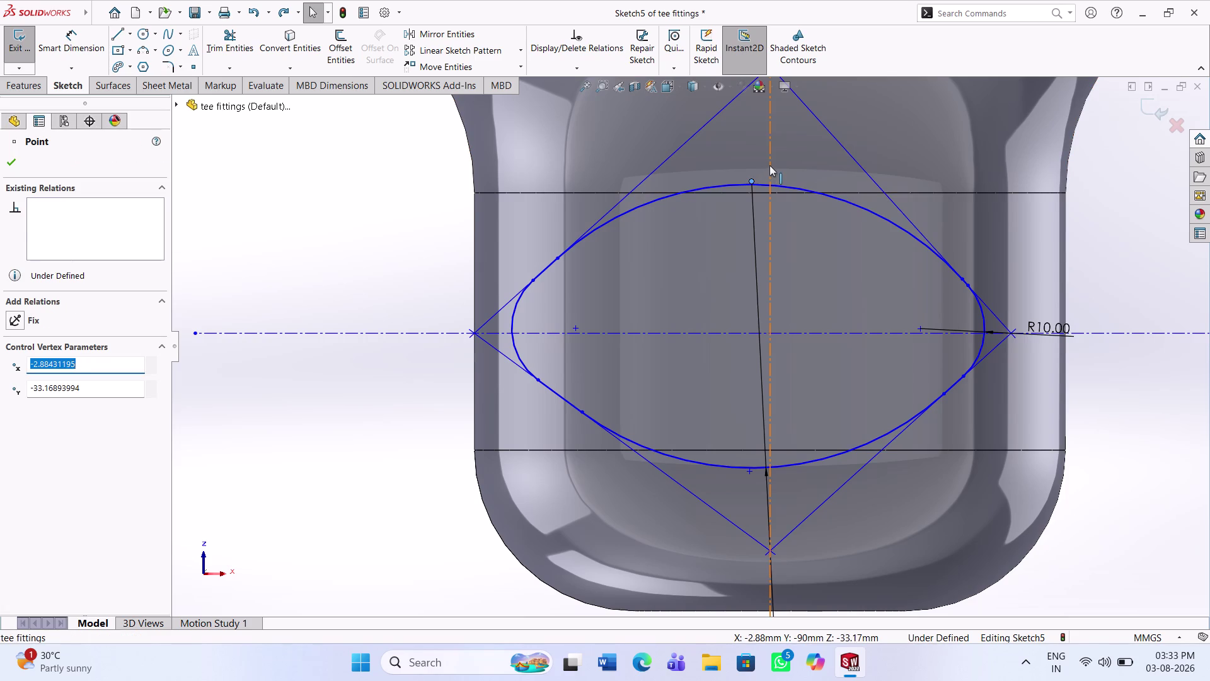
click(46, 401)
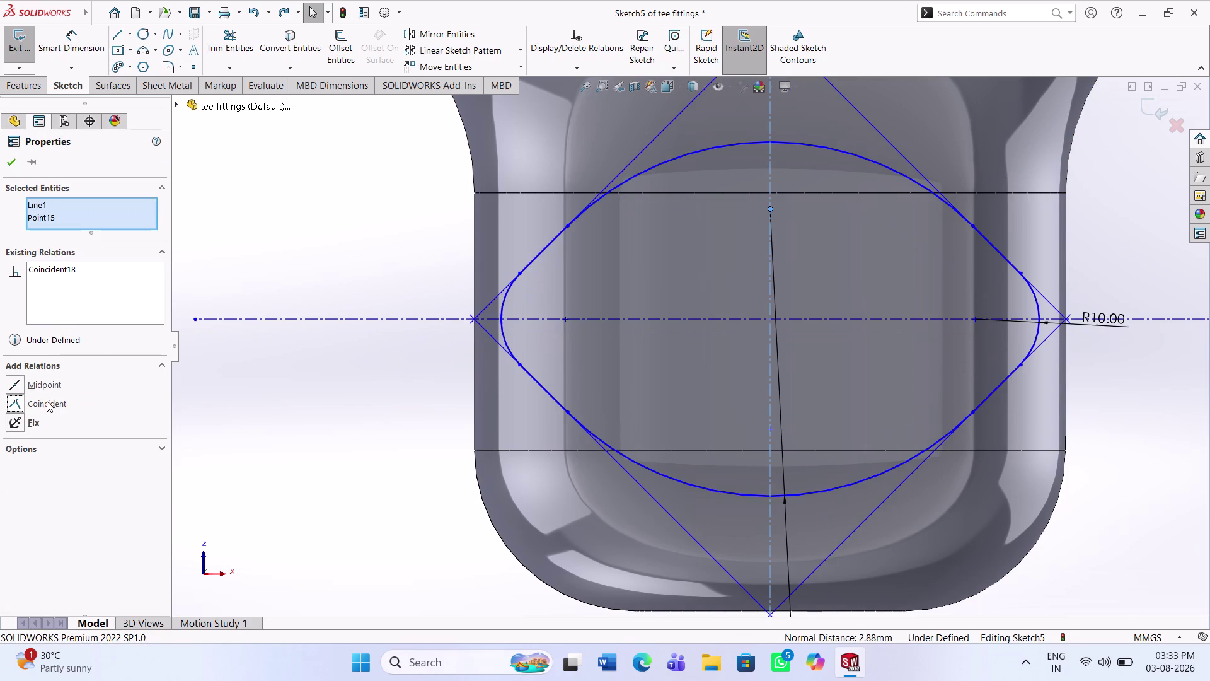
click(15, 162)
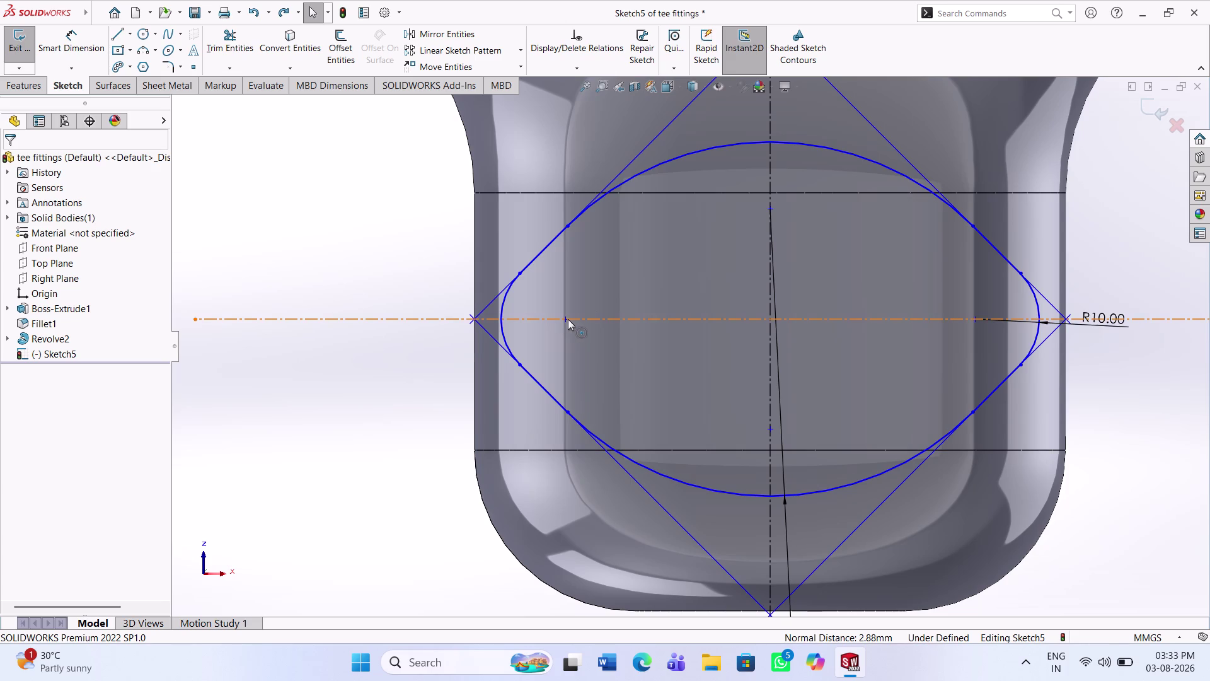
key(ctrl+z)
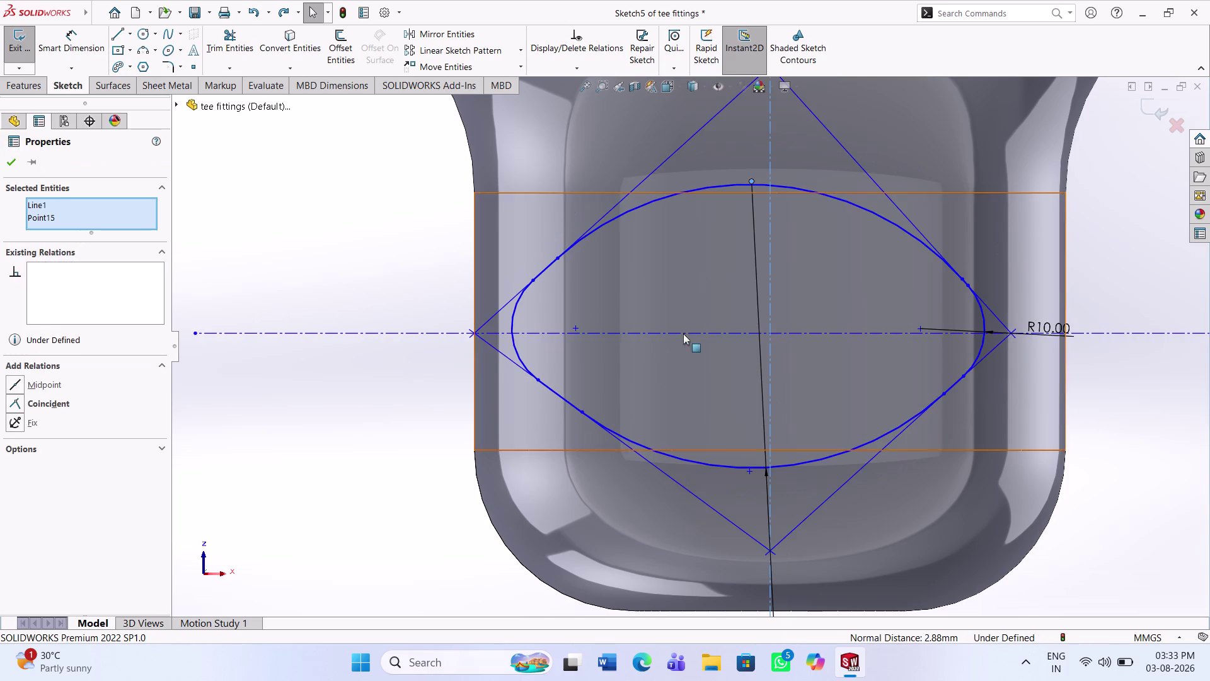
Make the diamond's left corner point (Point27) coincident with Line2.
scroll(down, 3)
click(555, 332)
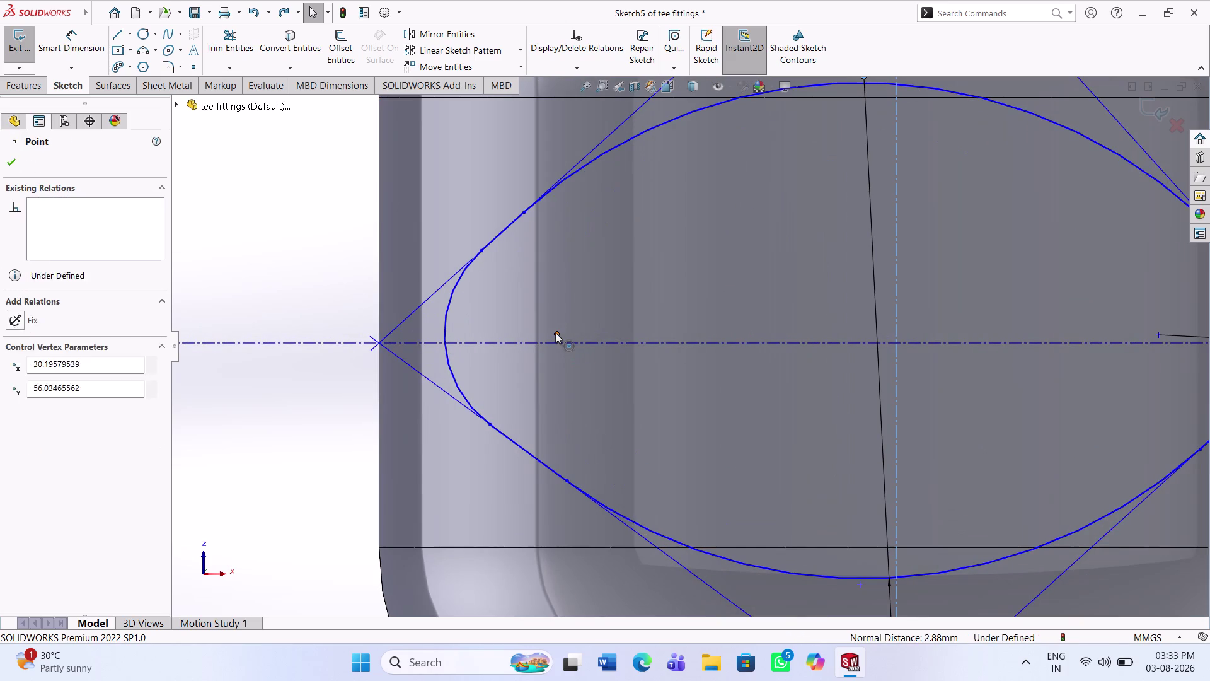
click(566, 341)
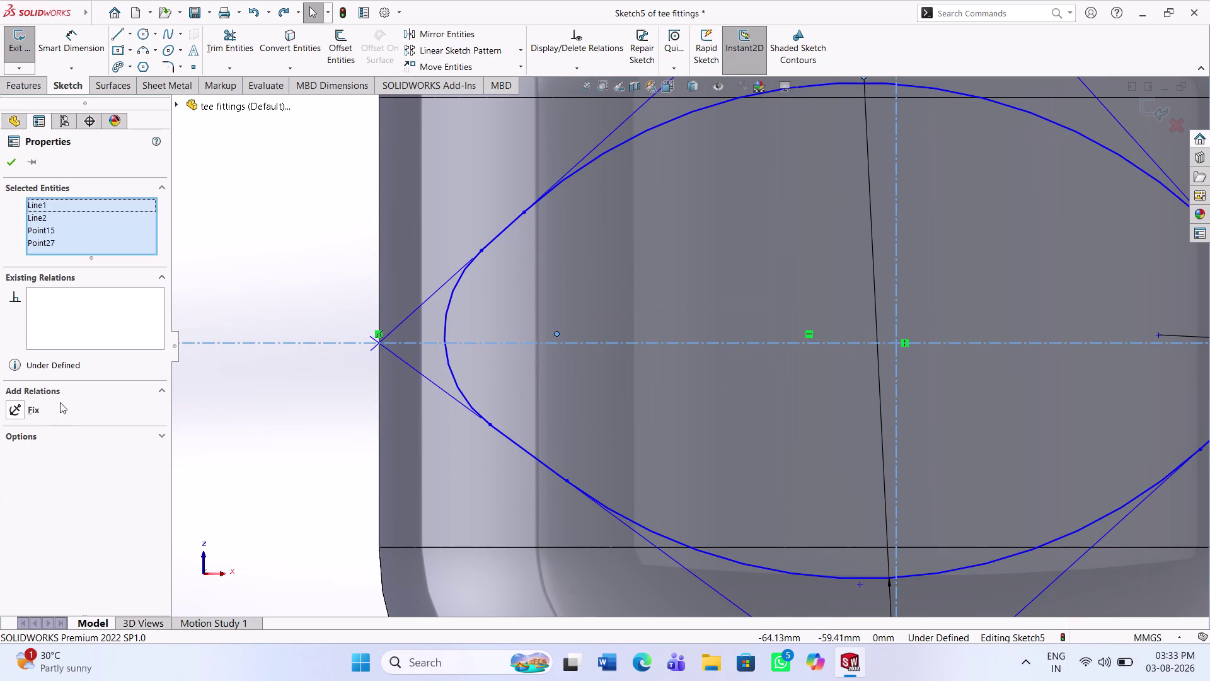
key(Escape)
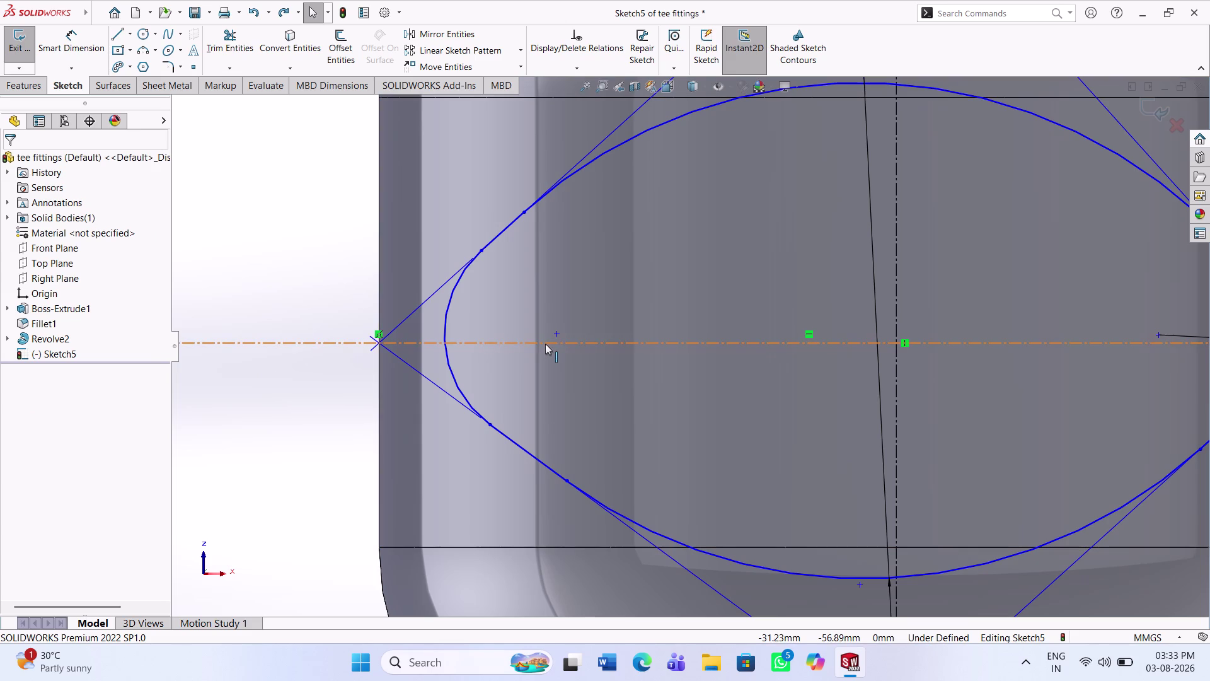
click(546, 343)
click(560, 334)
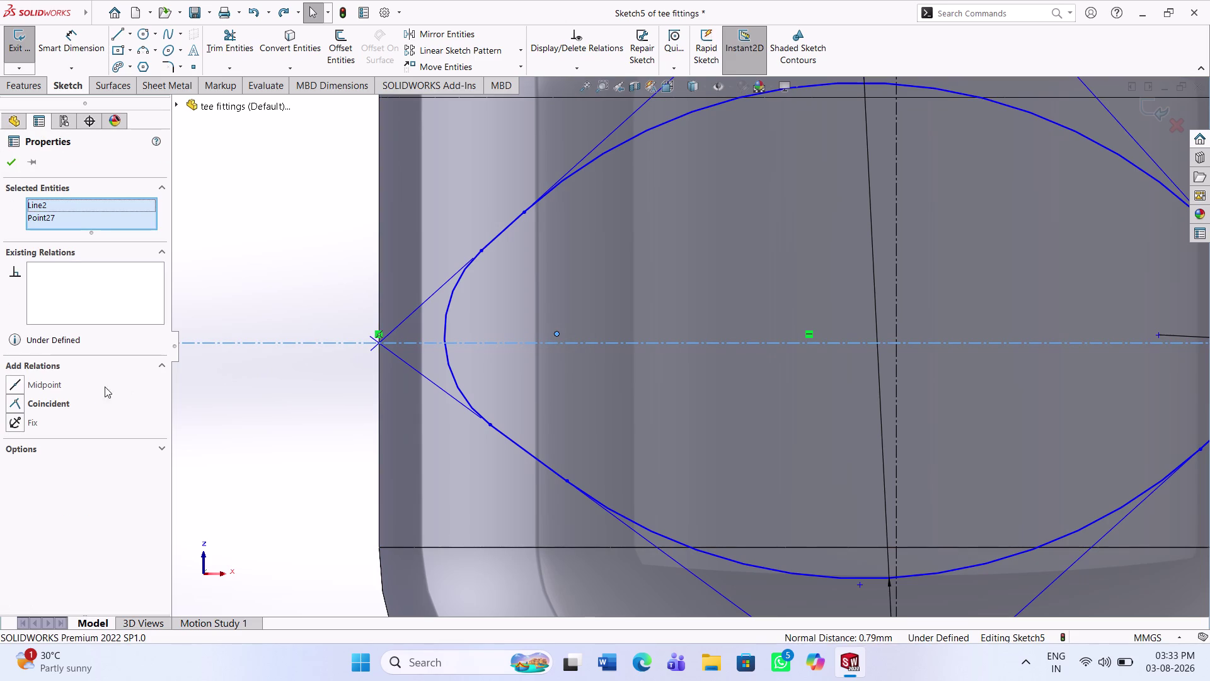
click(61, 402)
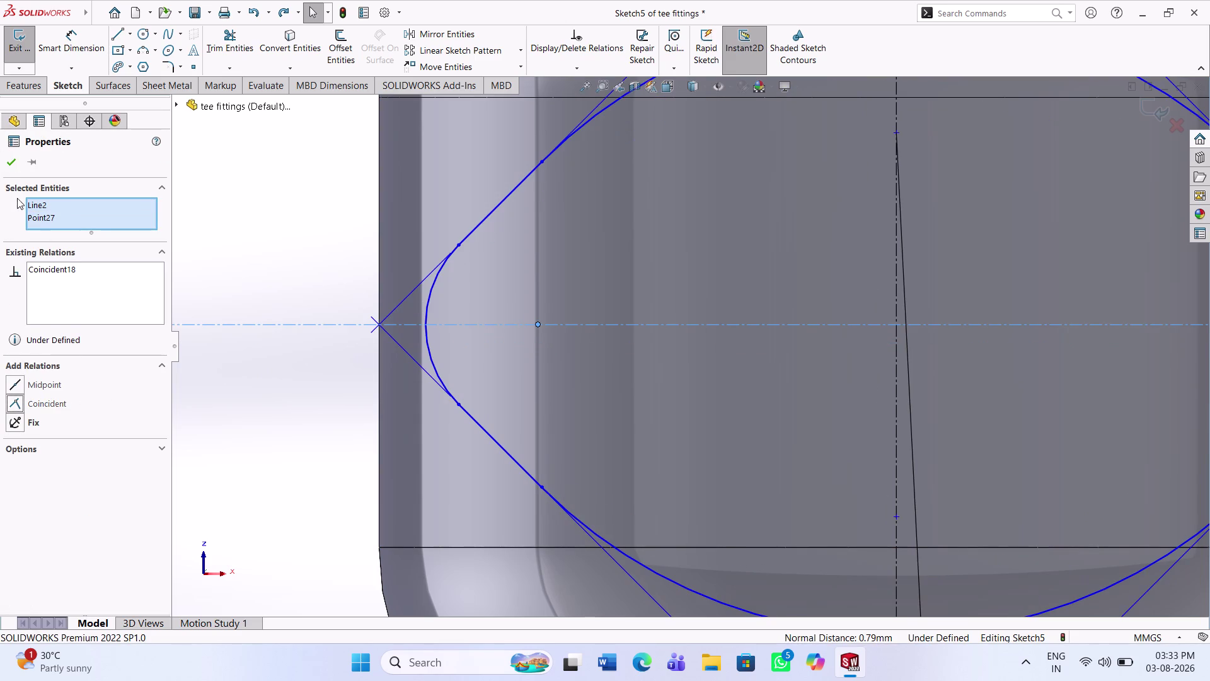
click(13, 168)
Make Point15 coincident with Line1.
scroll(up, 3)
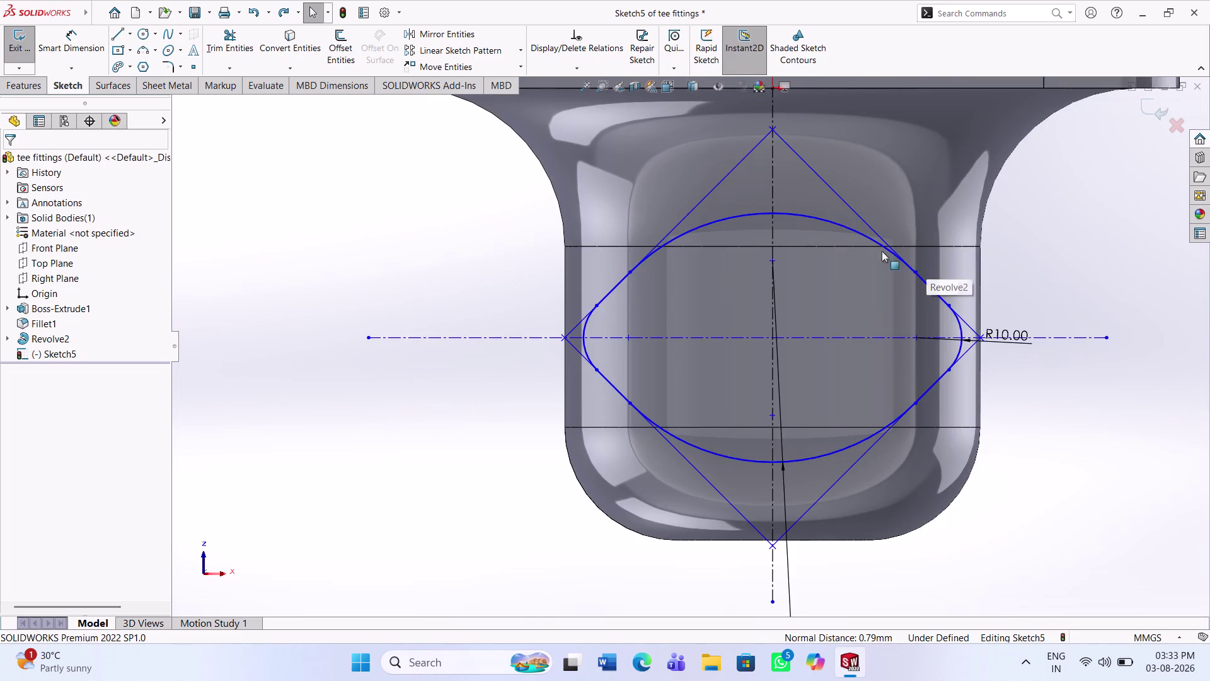
scroll(down, 3)
click(730, 323)
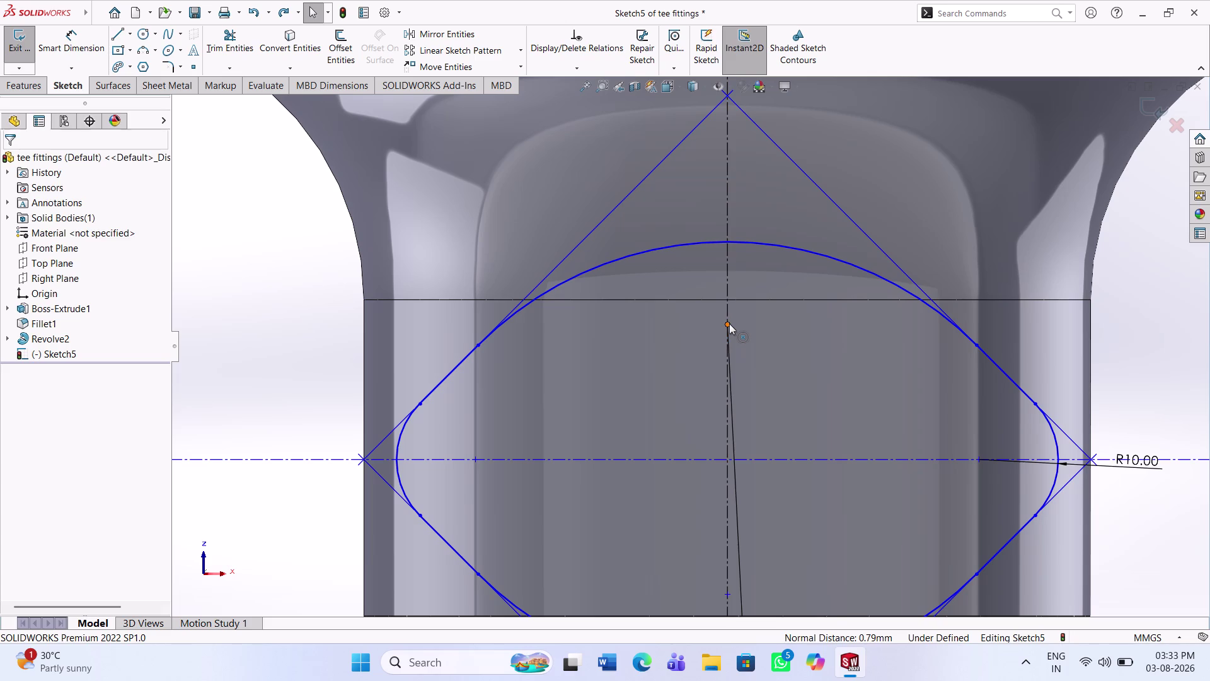
click(726, 258)
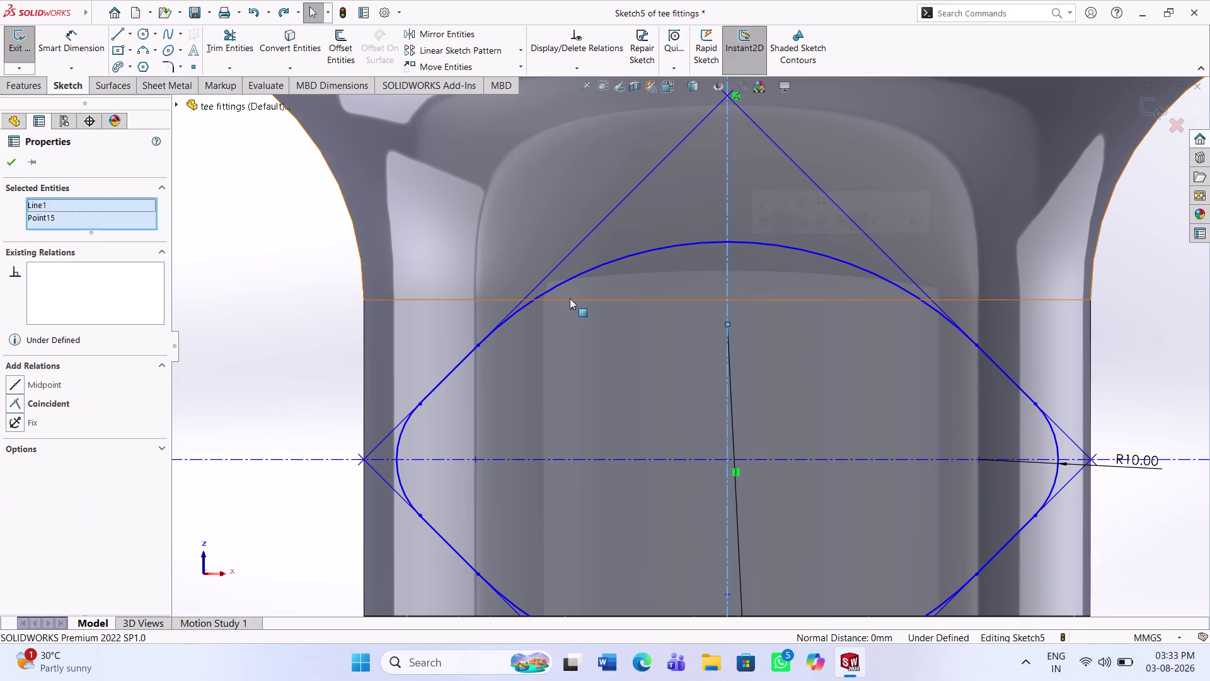
click(34, 403)
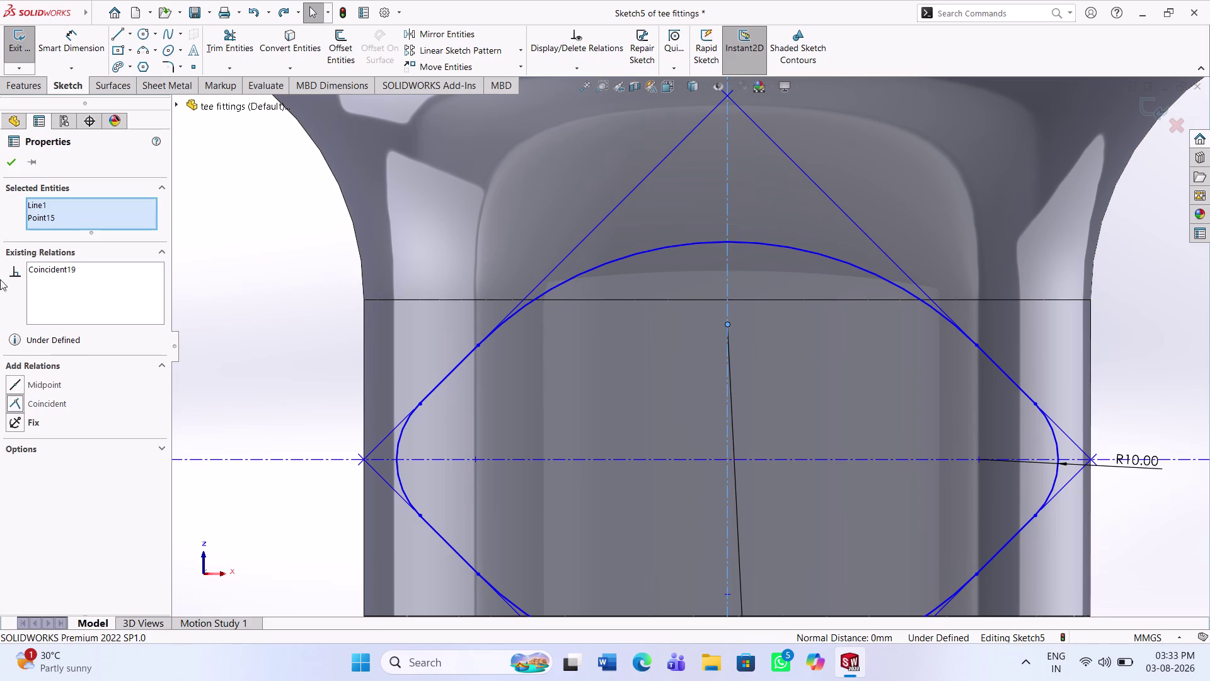
click(2, 162)
scroll(up, 3)
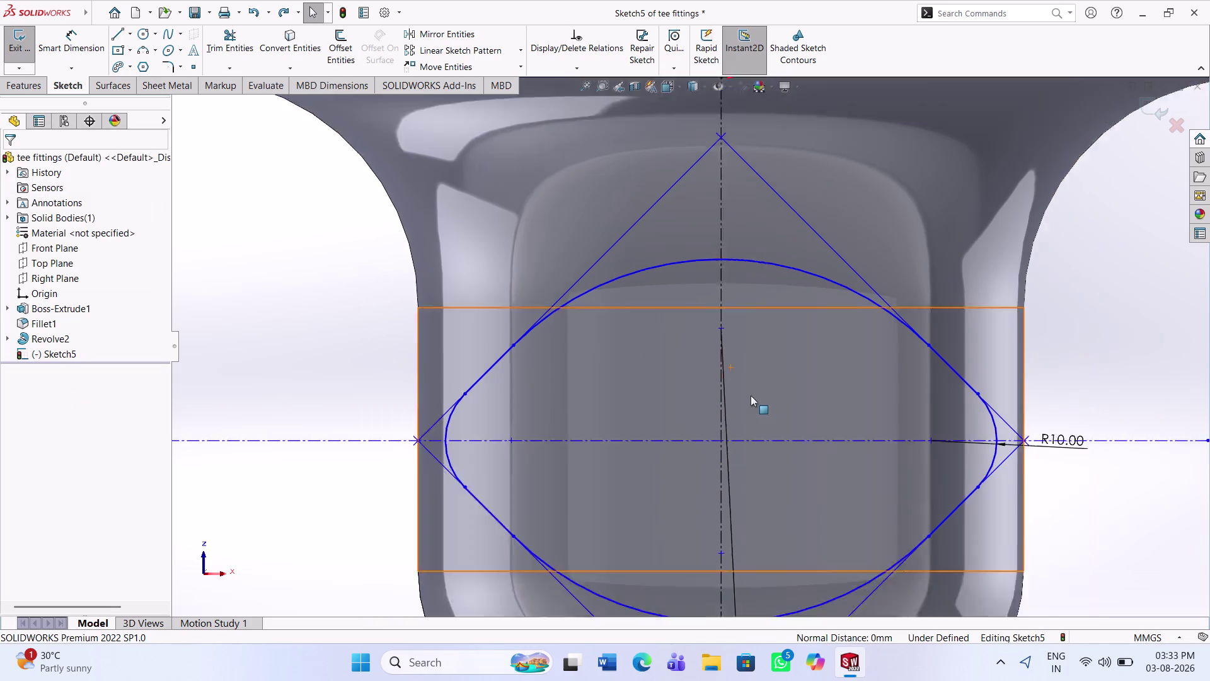
scroll(up, 3)
Change the R10 corner fillet radius to 14.1.
middle_click(778, 484)
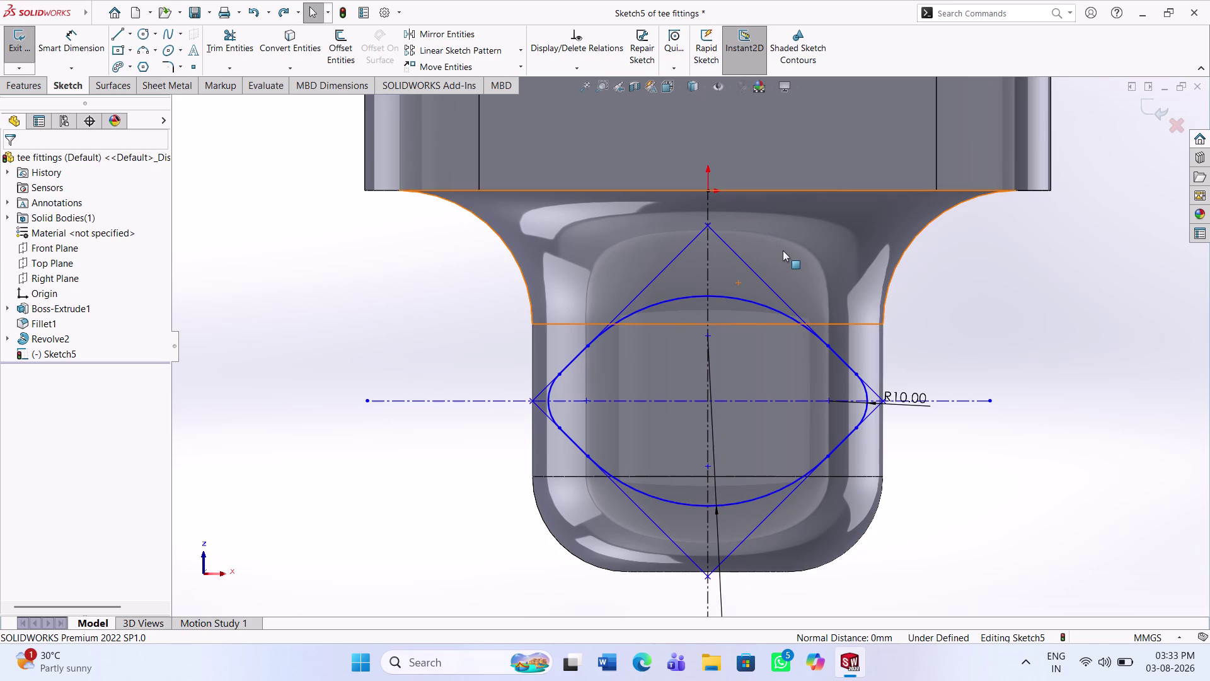
click(905, 405)
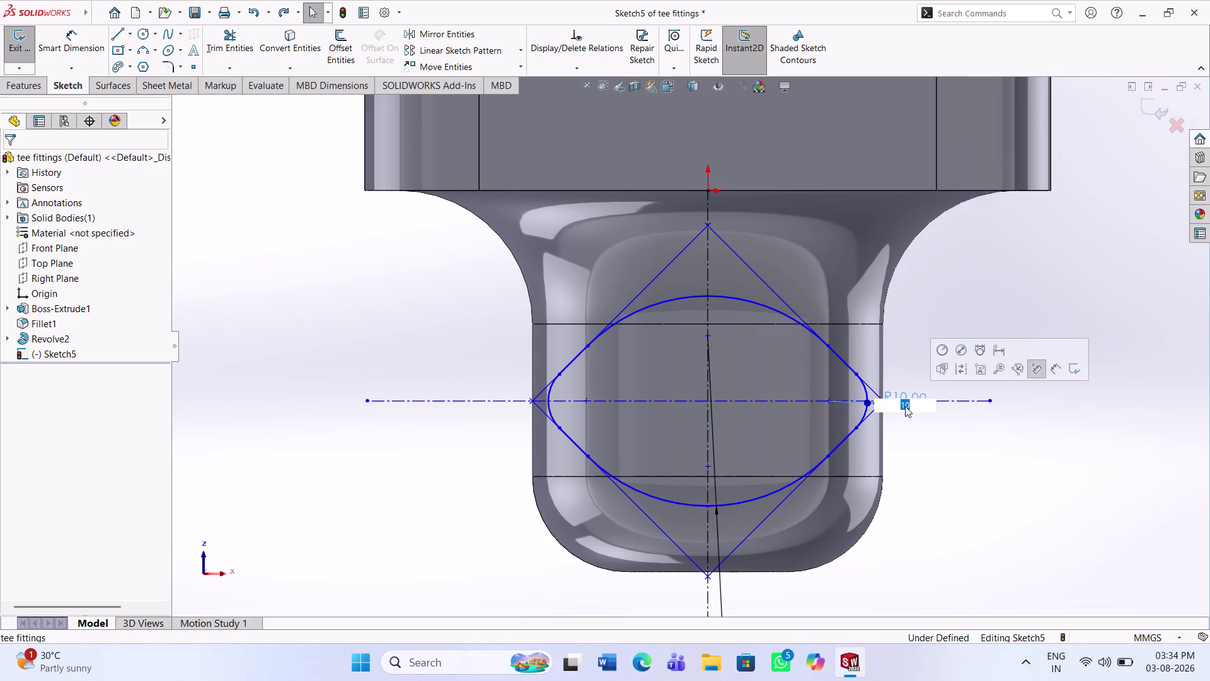
text(14.1)
key(Return)
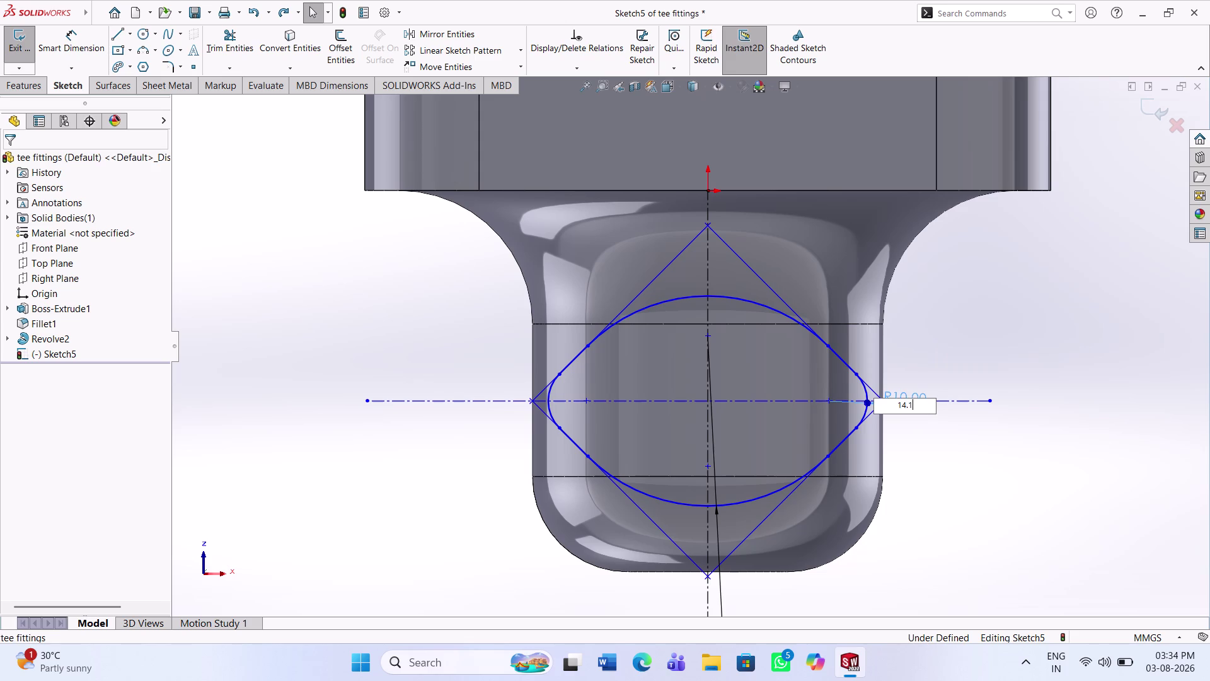
click(989, 480)
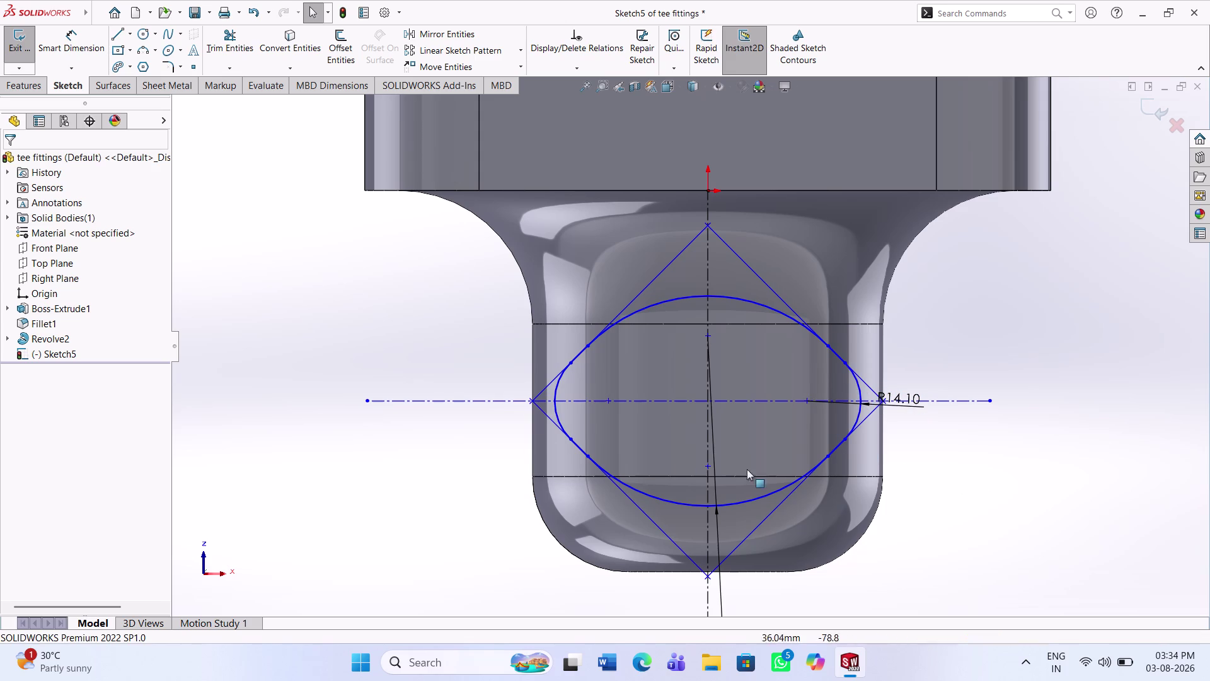
Add a width dimension between two sketch points, declining the over-defining dimension.
click(88, 51)
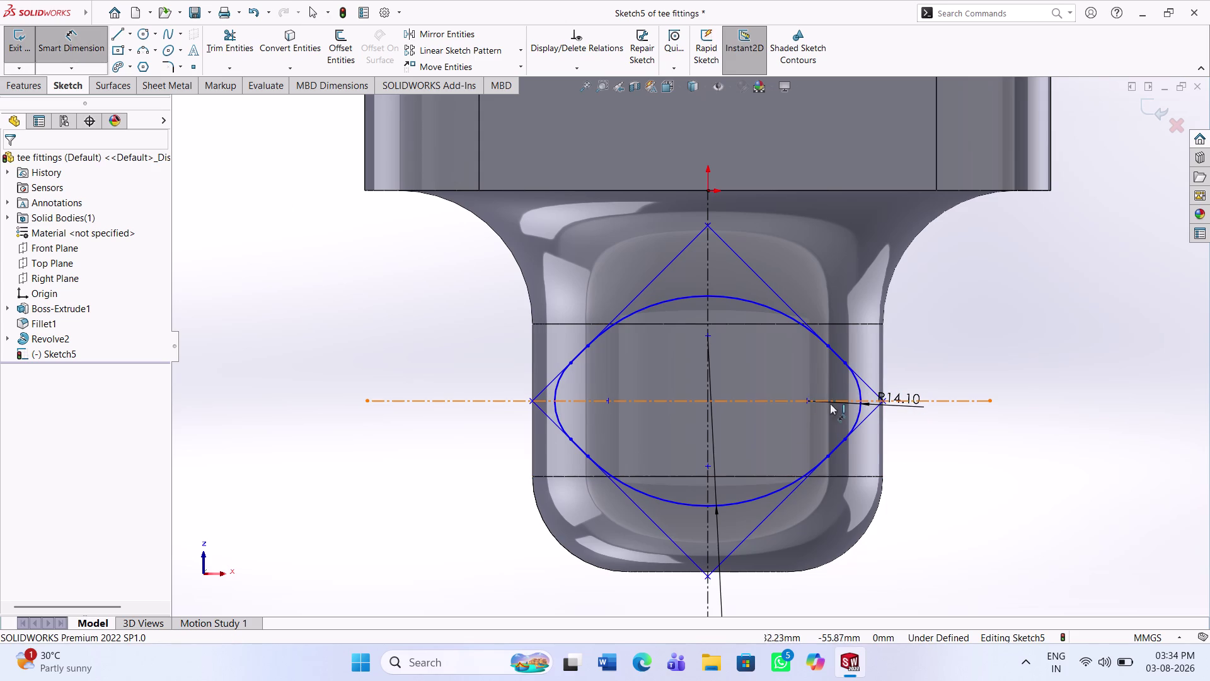
click(805, 400)
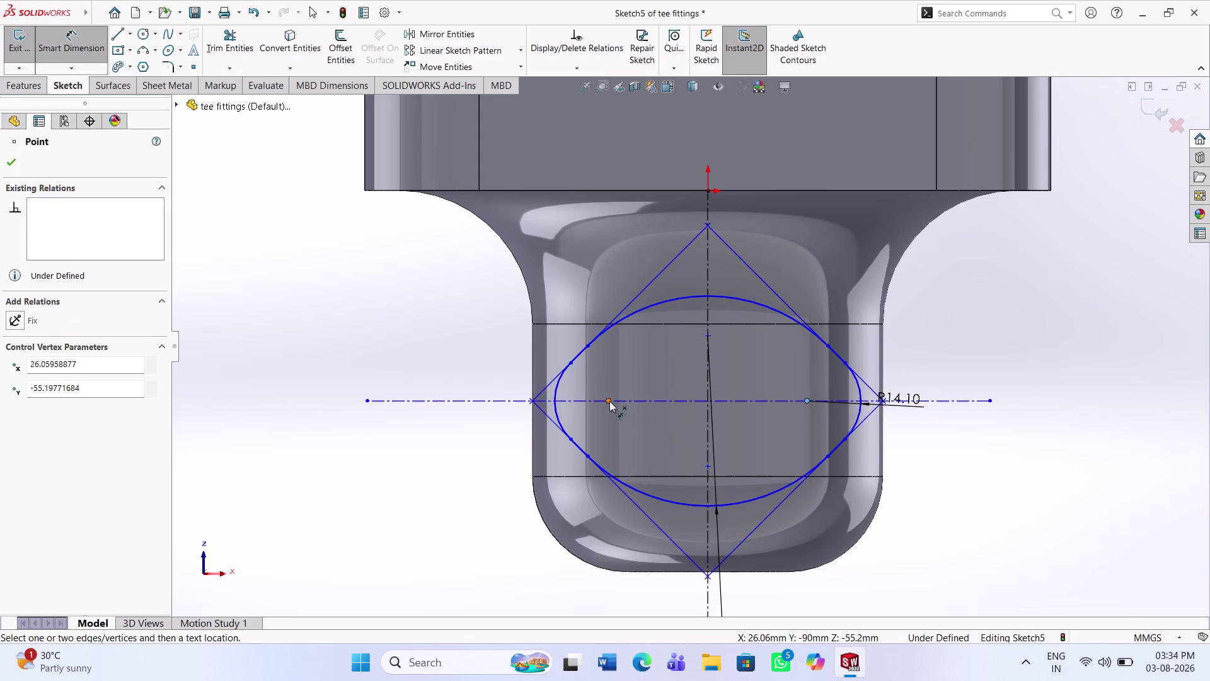
click(610, 401)
click(731, 468)
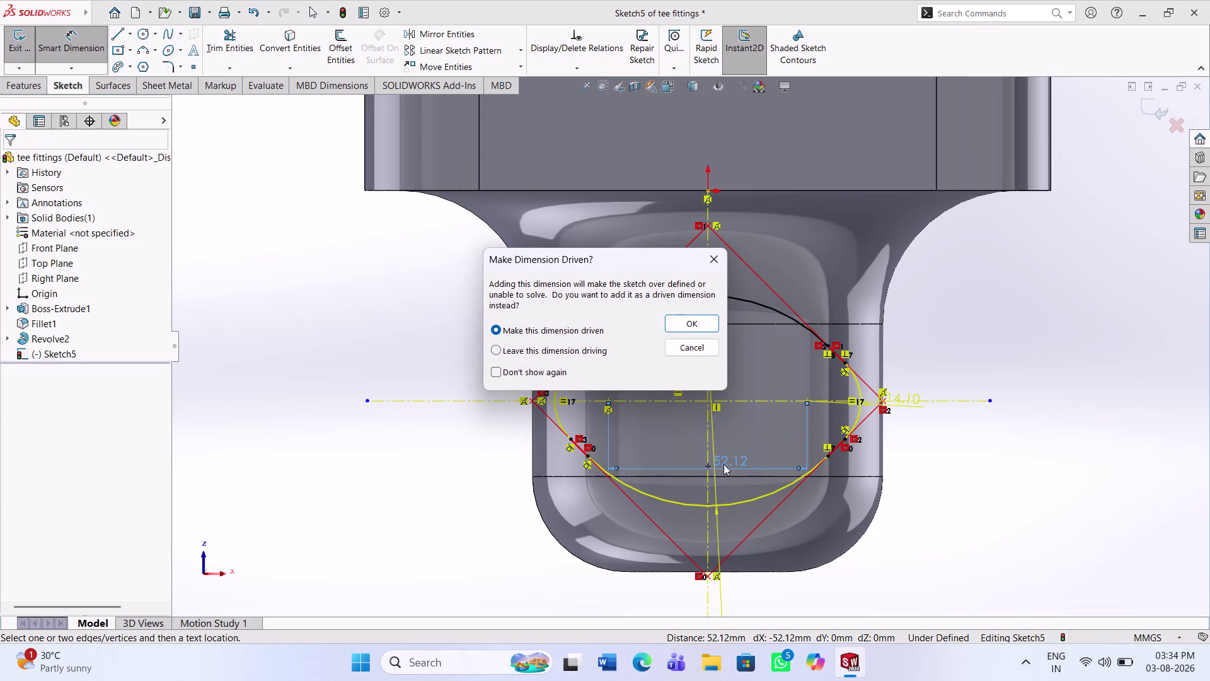
click(689, 359)
click(690, 351)
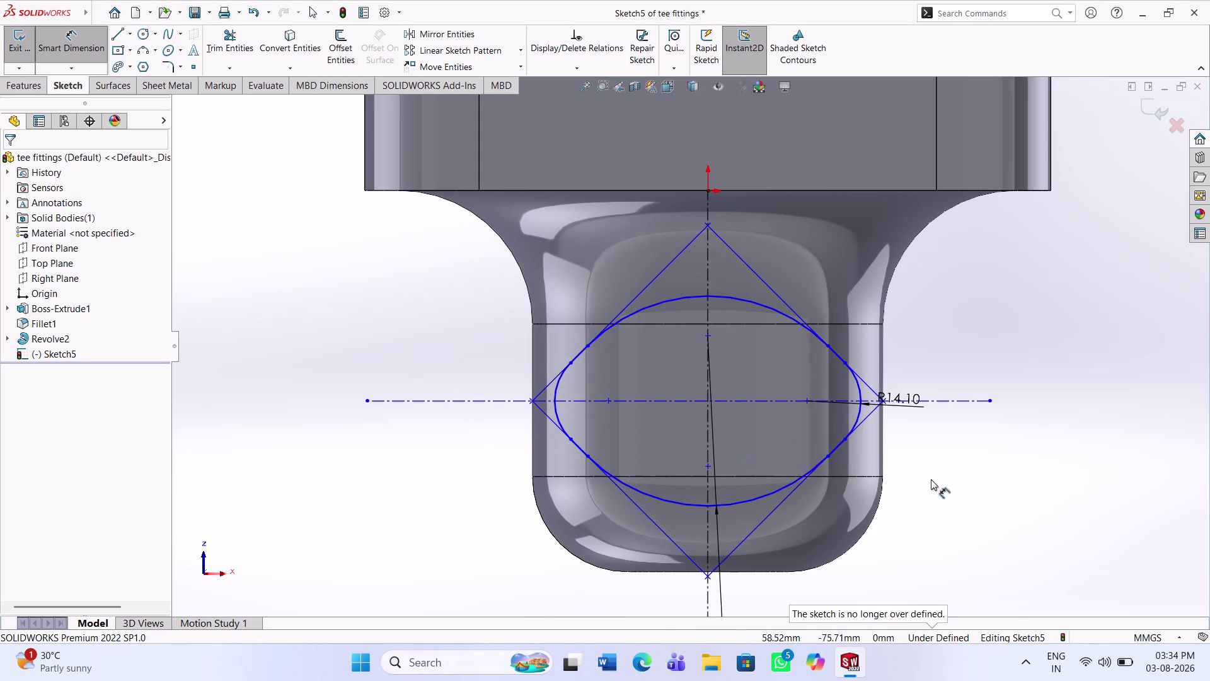
Undo the latest sketch changes and toggle Undo/Redo around the R14.1 radius change.
key(ctrl+z)
key(ctrl+z)
key(ctrl+z)
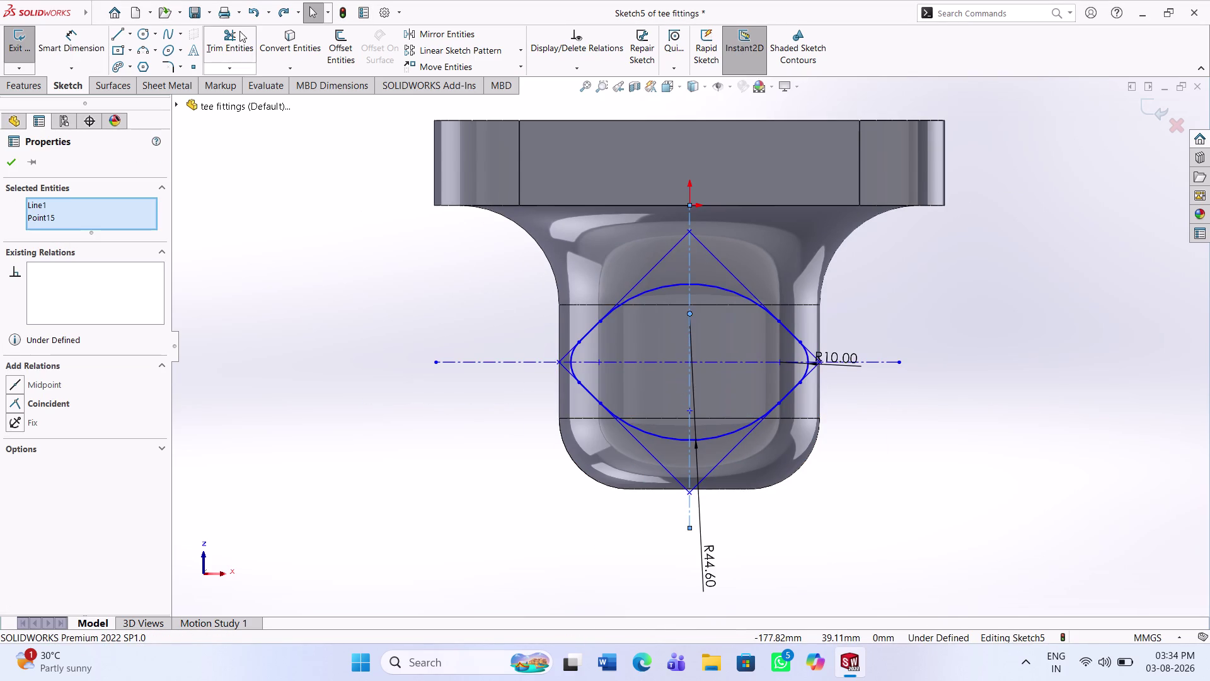
click(277, 10)
click(277, 10)
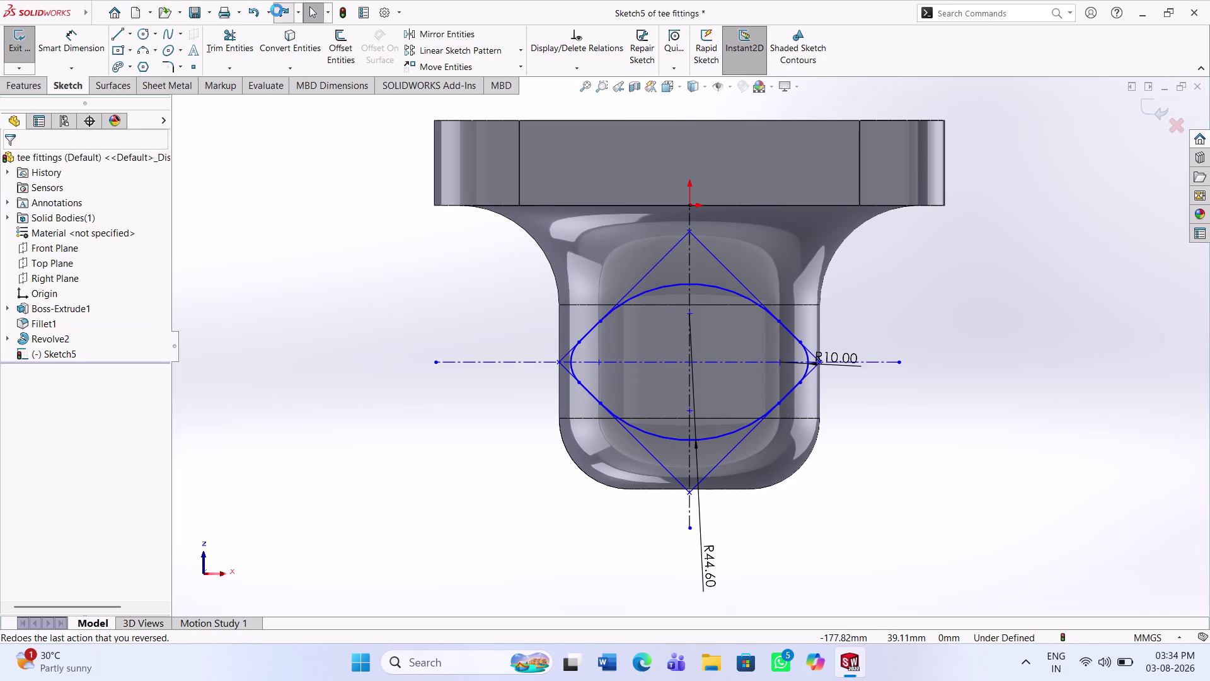
click(276, 10)
double_click(277, 11)
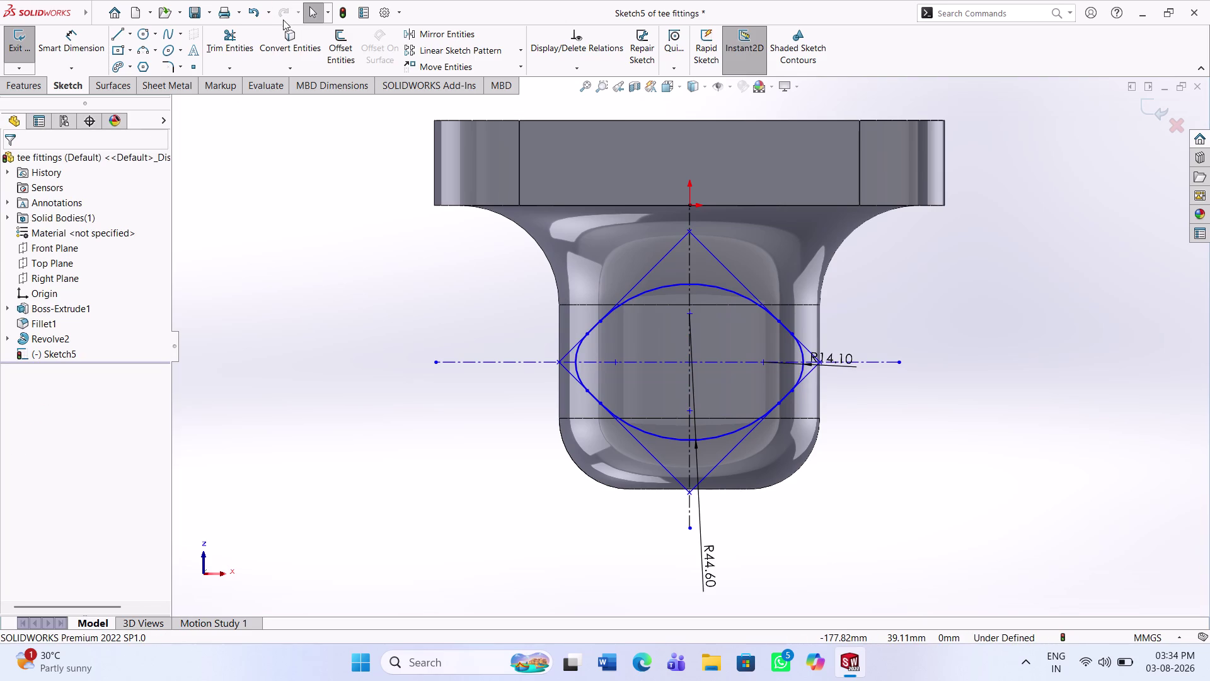
click(261, 17)
triple_click(261, 17)
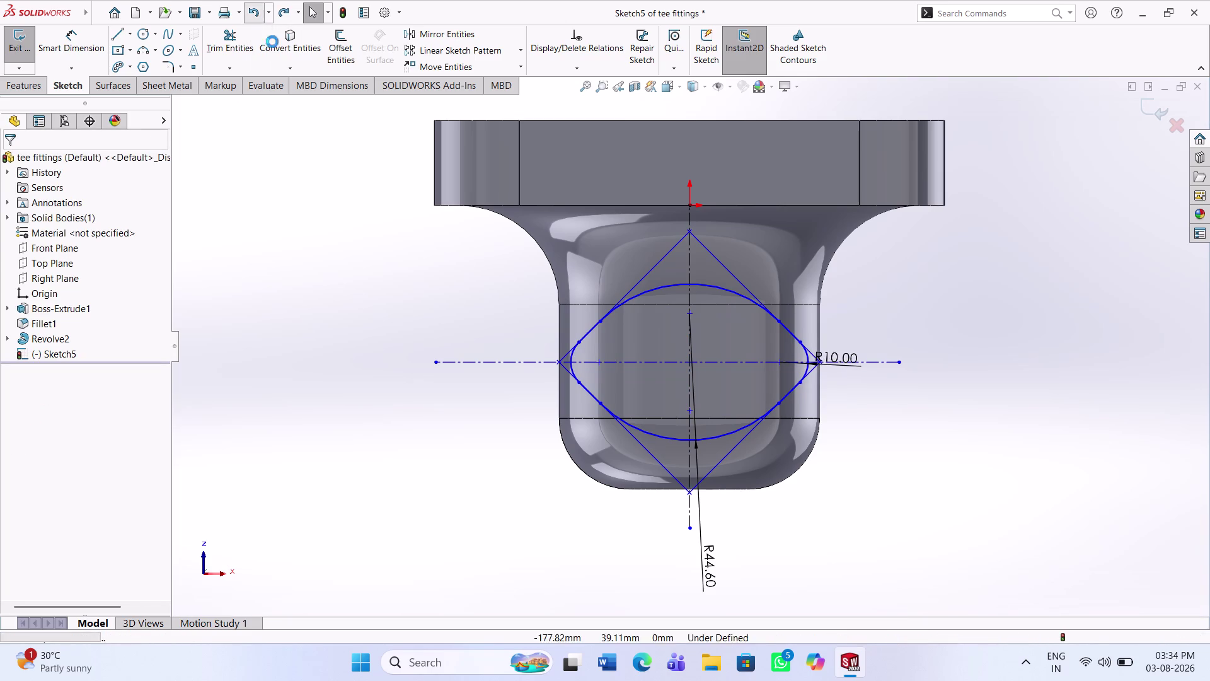
Undo repeatedly until the diamond lines and fillets are gone, leaving the vertical centerline.
key(ctrl+z)
key(ctrl+z)
key(ctrl+z)
key(ctrl+z)
key(ctrl+z)
key(ctrl+z)
key(ctrl+z)
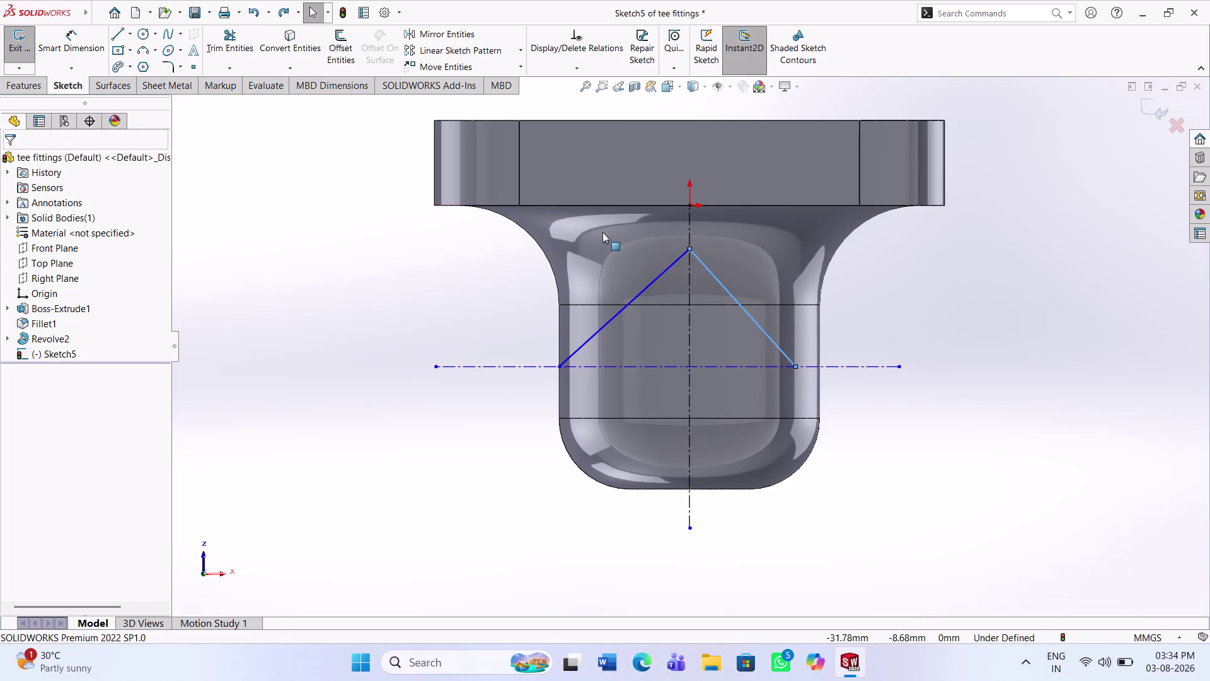
key(ctrl+z)
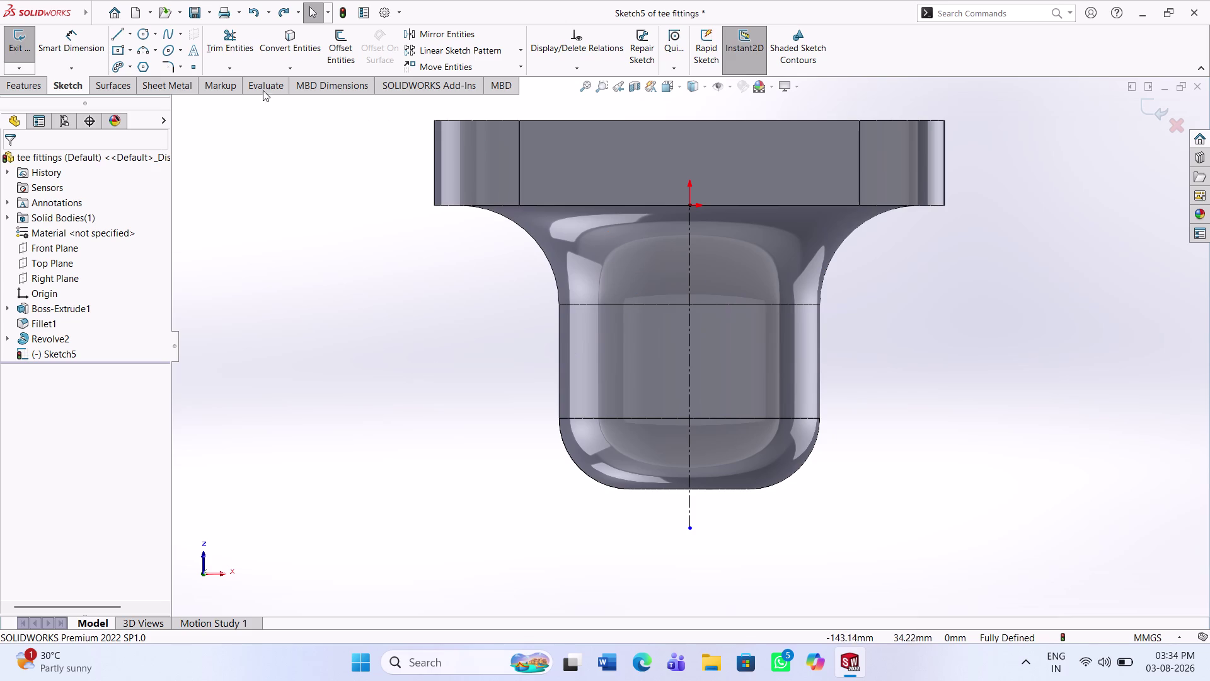
click(126, 30)
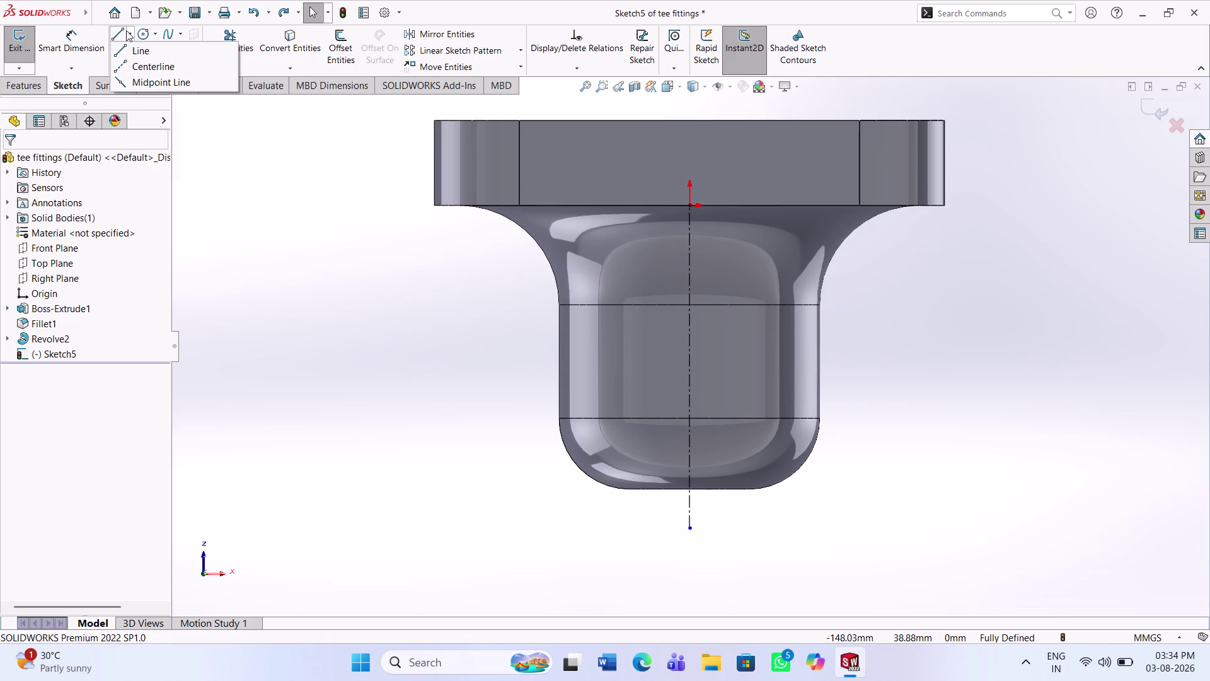
Draw a horizontal centerline from the origin across the part.
click(132, 68)
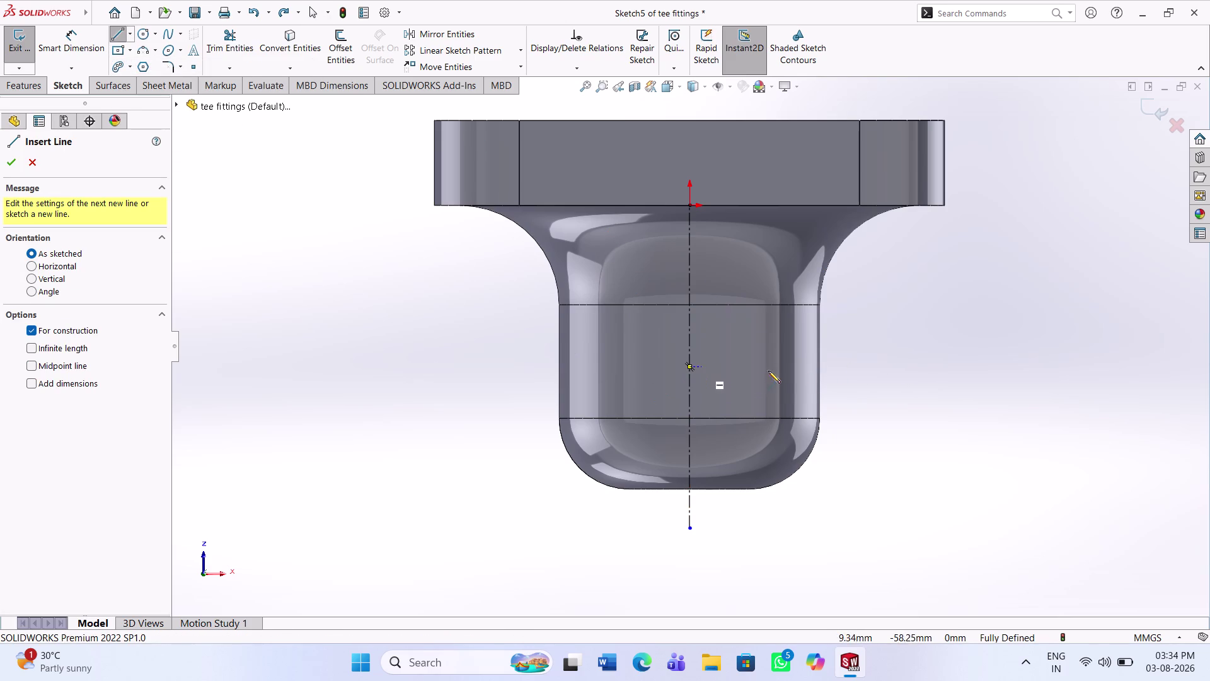
click(918, 366)
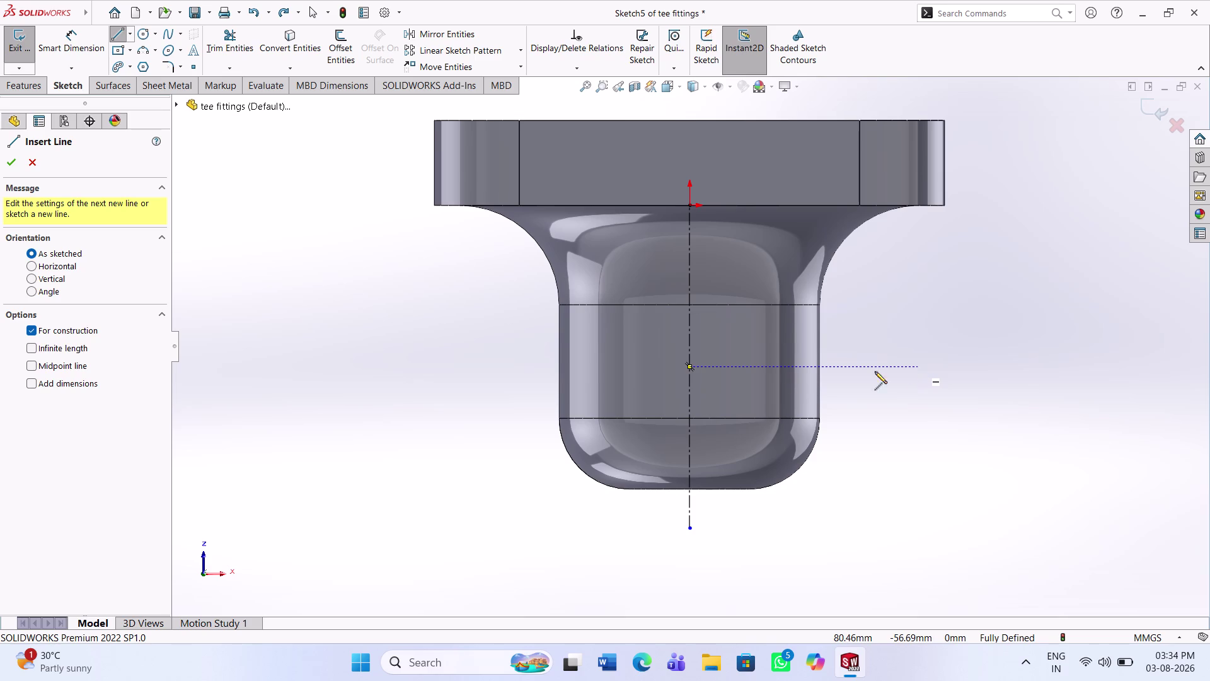
click(512, 368)
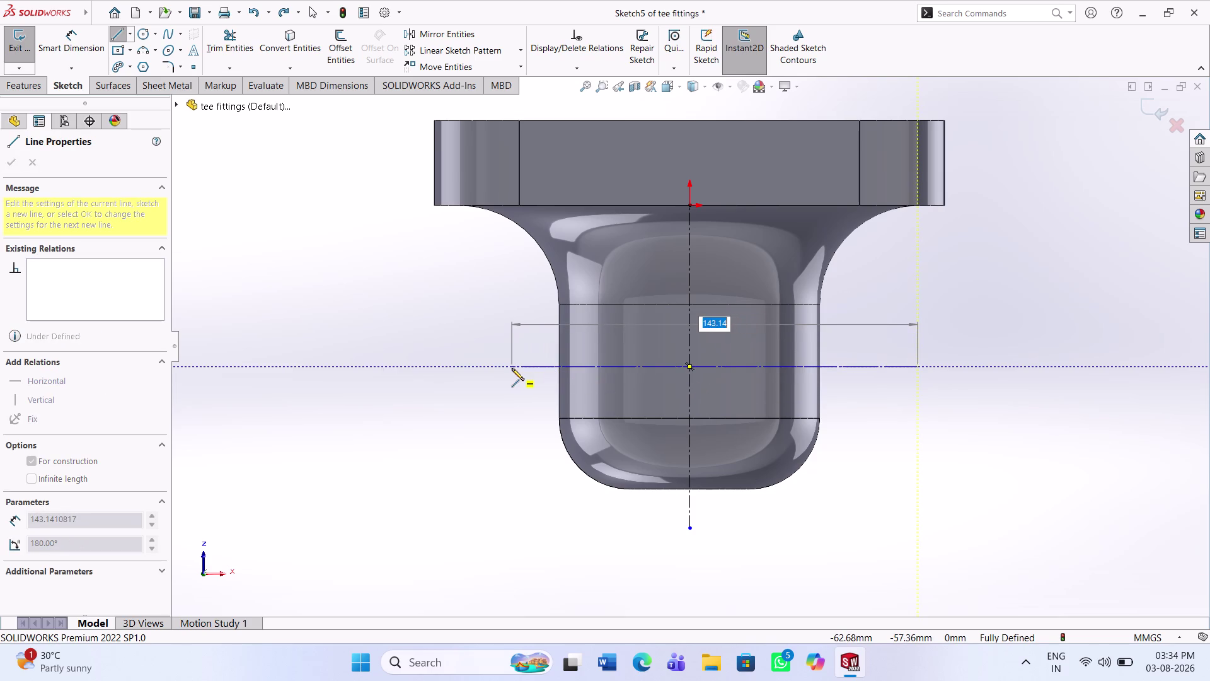
key(Escape)
key(Escape)
middle_drag(555, 403, 584, 416)
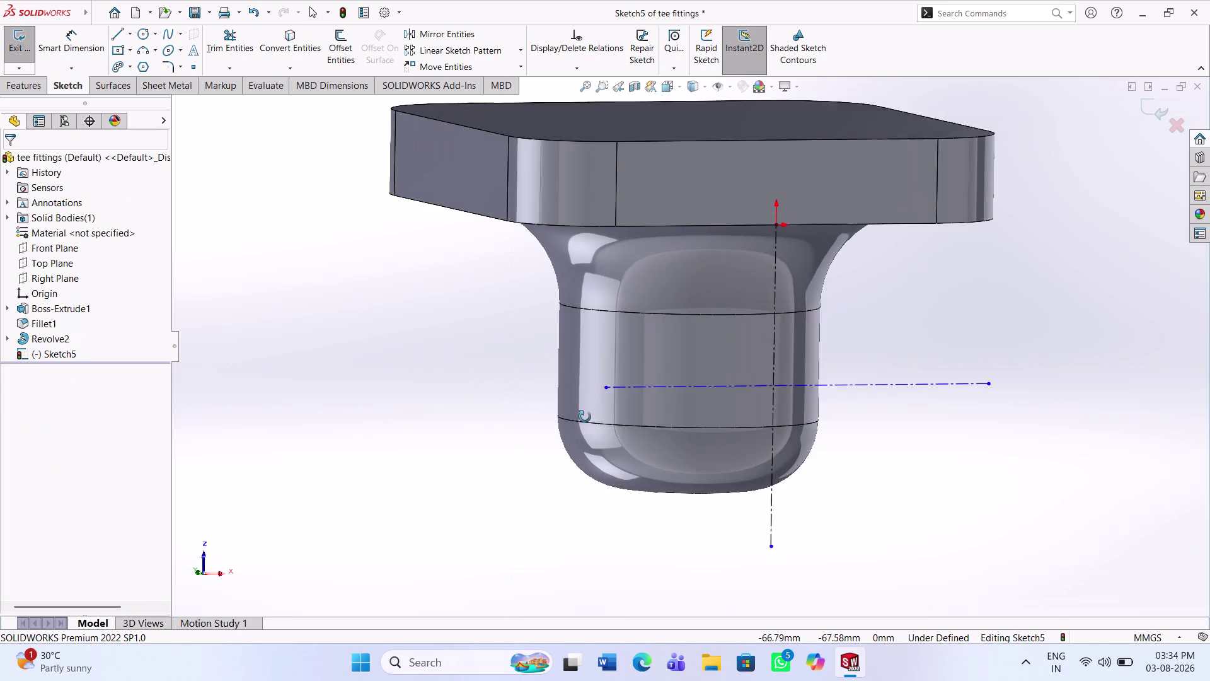
middle_drag(583, 417, 552, 426)
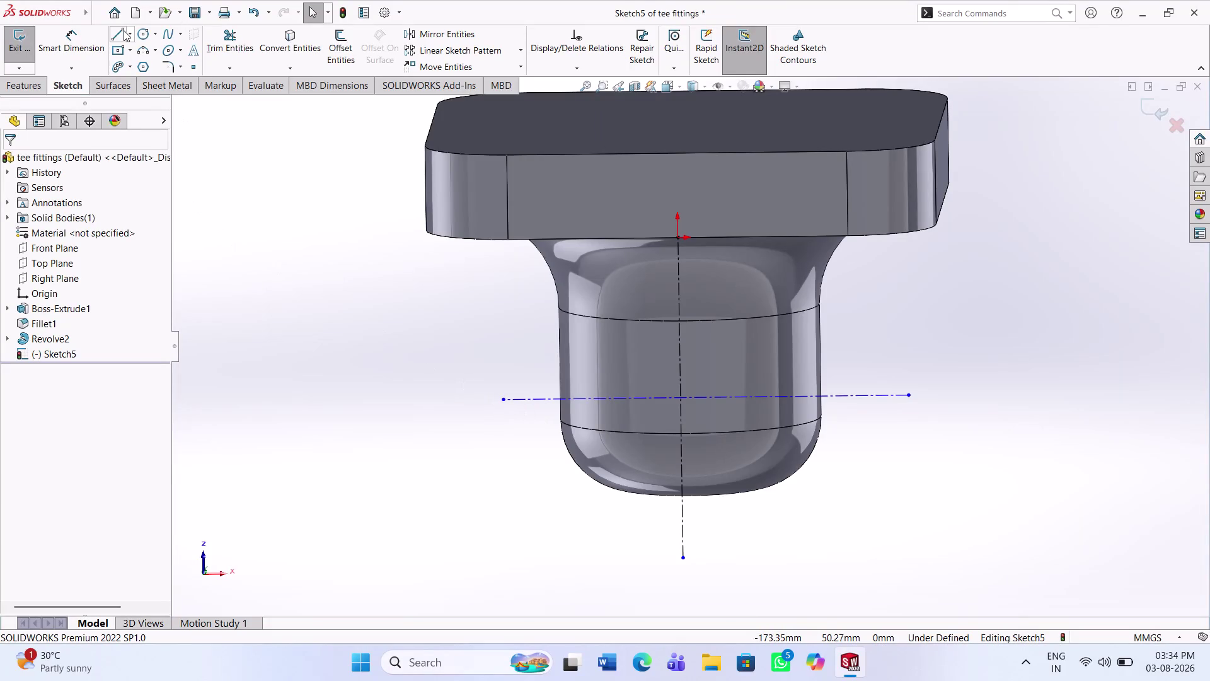
Draw a closed four-sided diamond through the top, bottom and side centerline points.
click(114, 34)
click(678, 239)
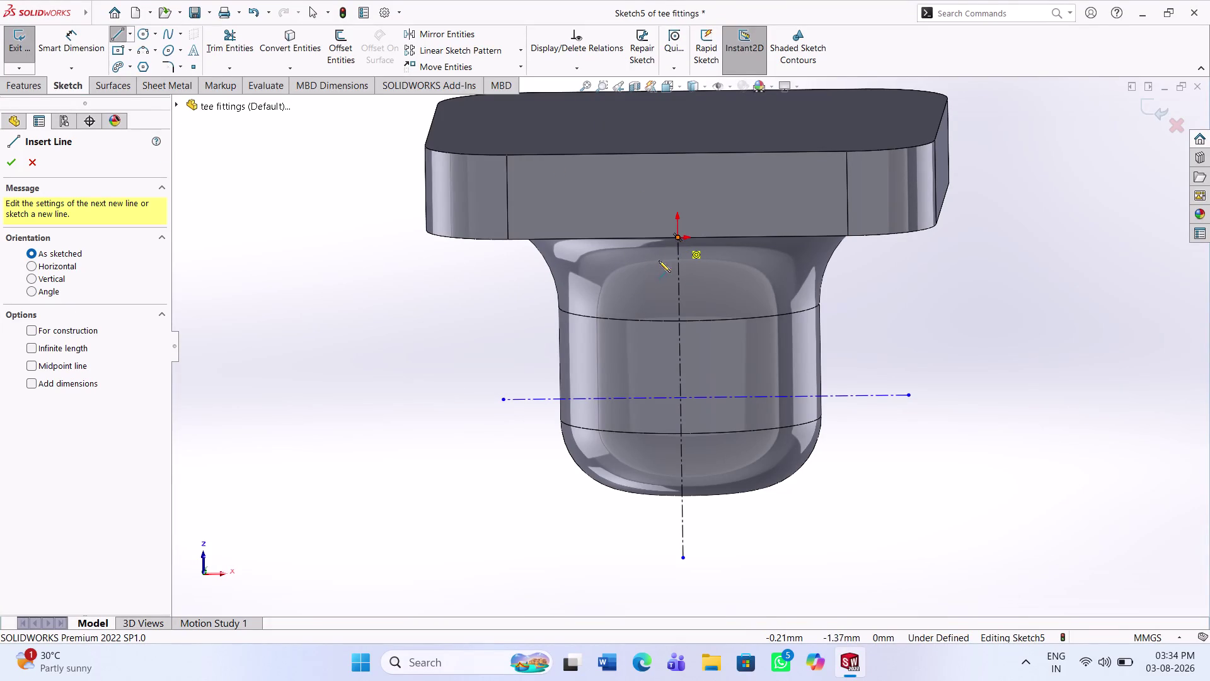
click(568, 398)
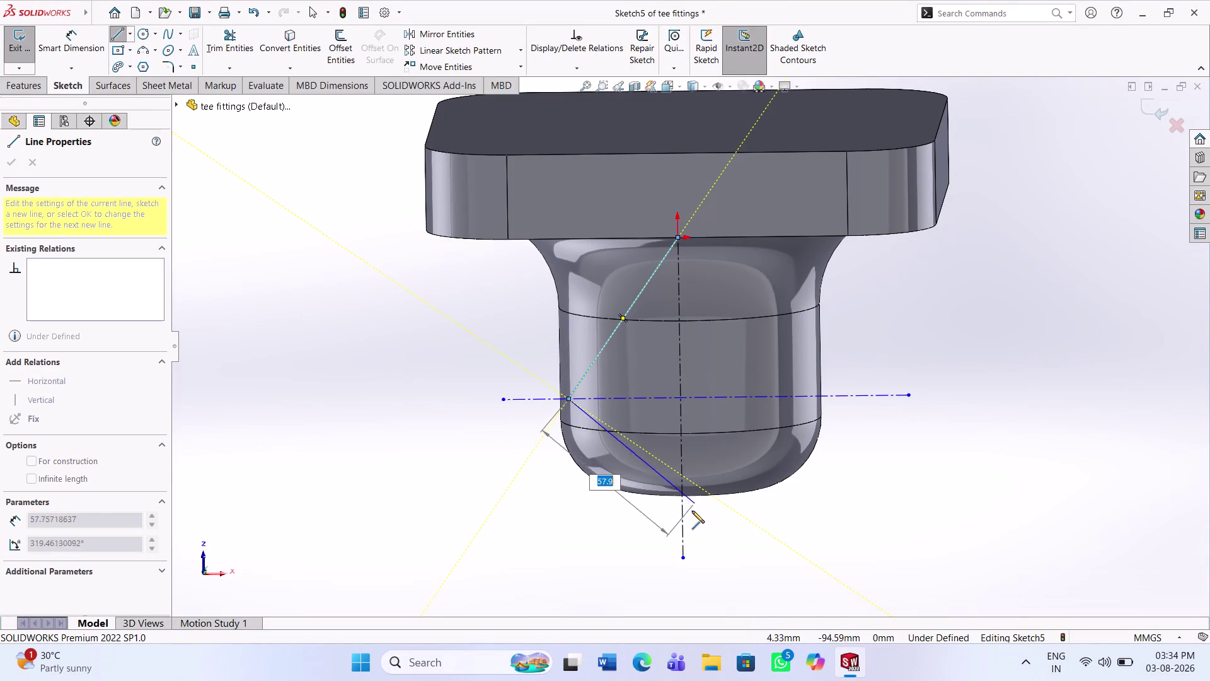
click(682, 546)
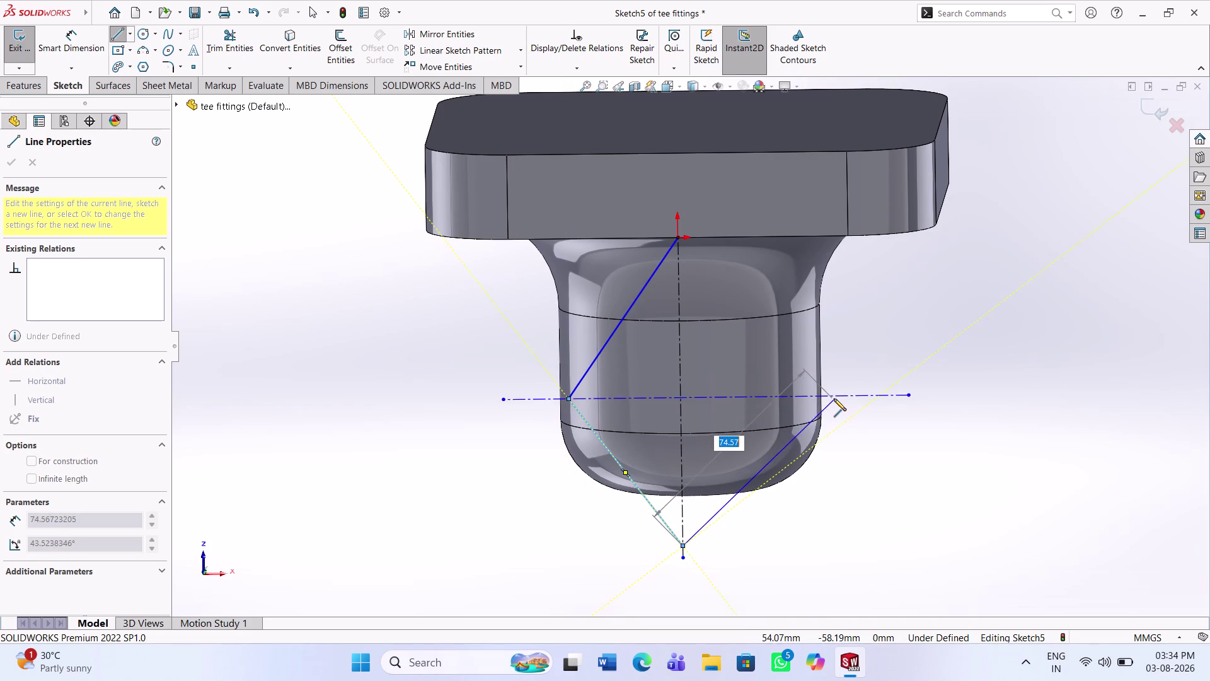
click(838, 395)
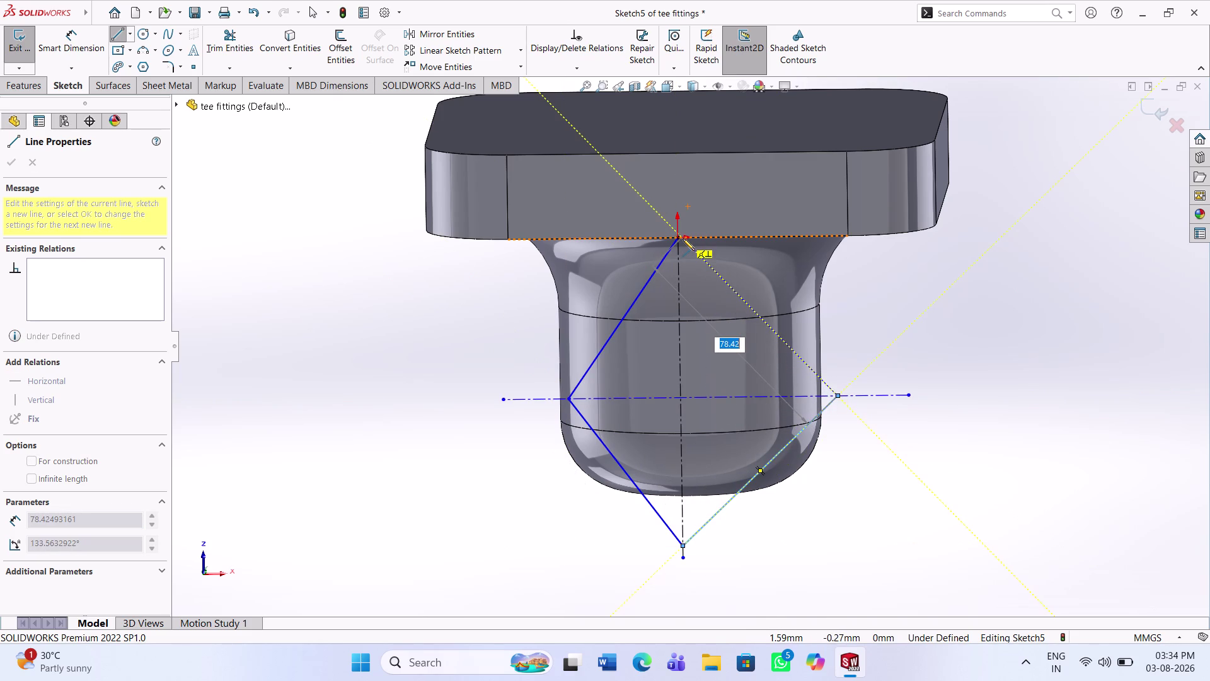
click(680, 241)
key(Escape)
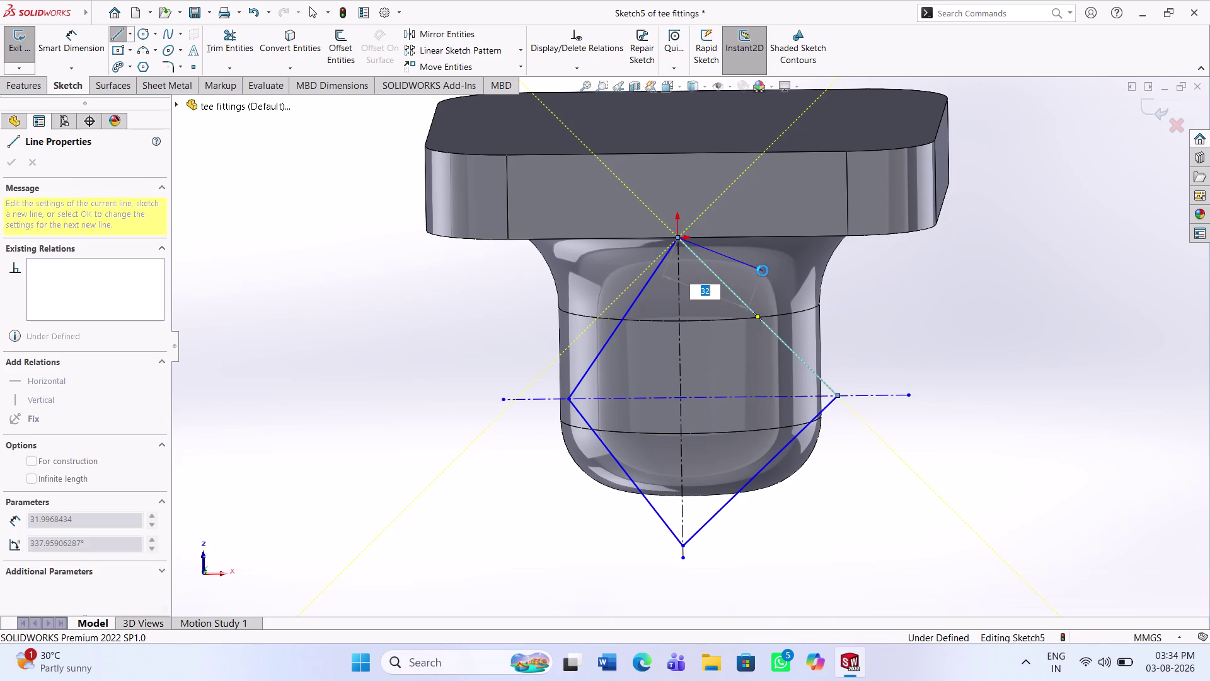
key(Escape)
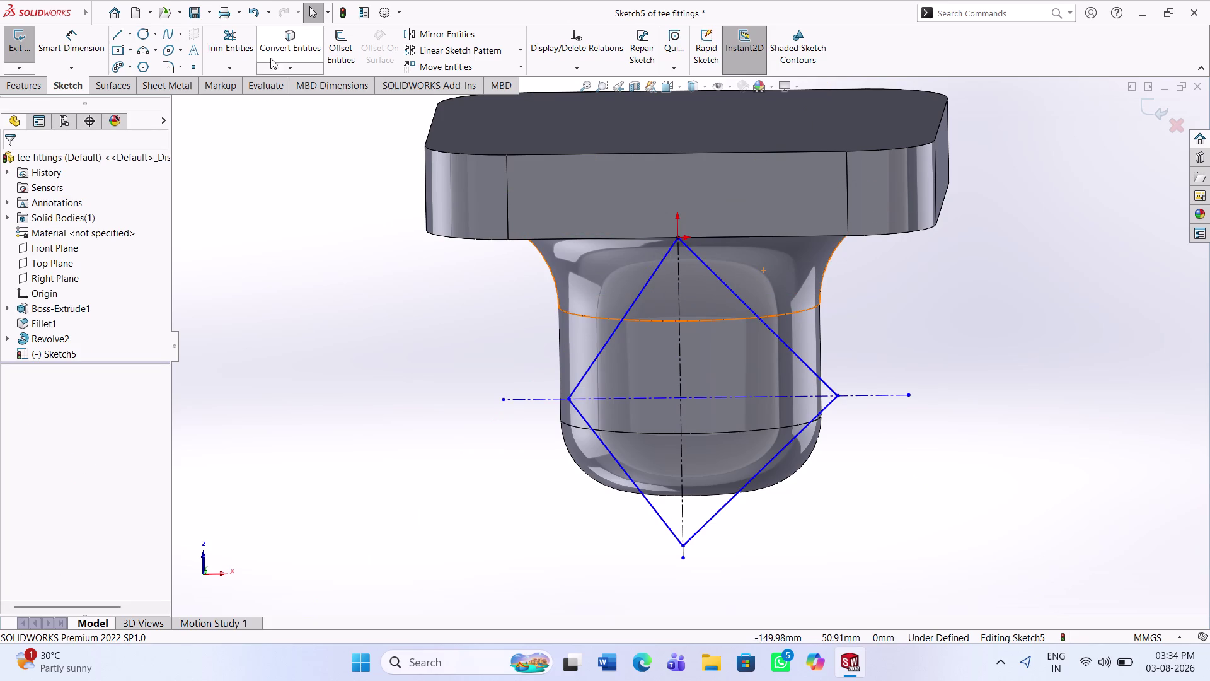
click(164, 72)
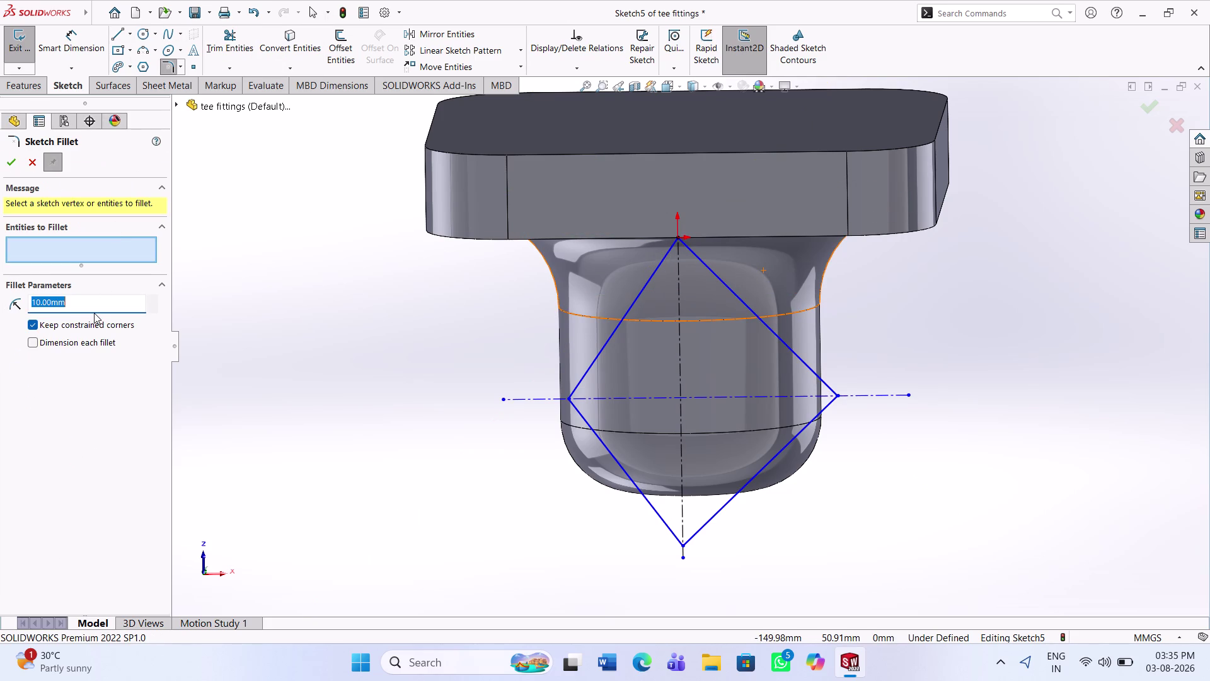
Fillet the diamond's top and bottom corners with a 44.6 mm radius.
key(BackSpace)
text(44)
text(.)
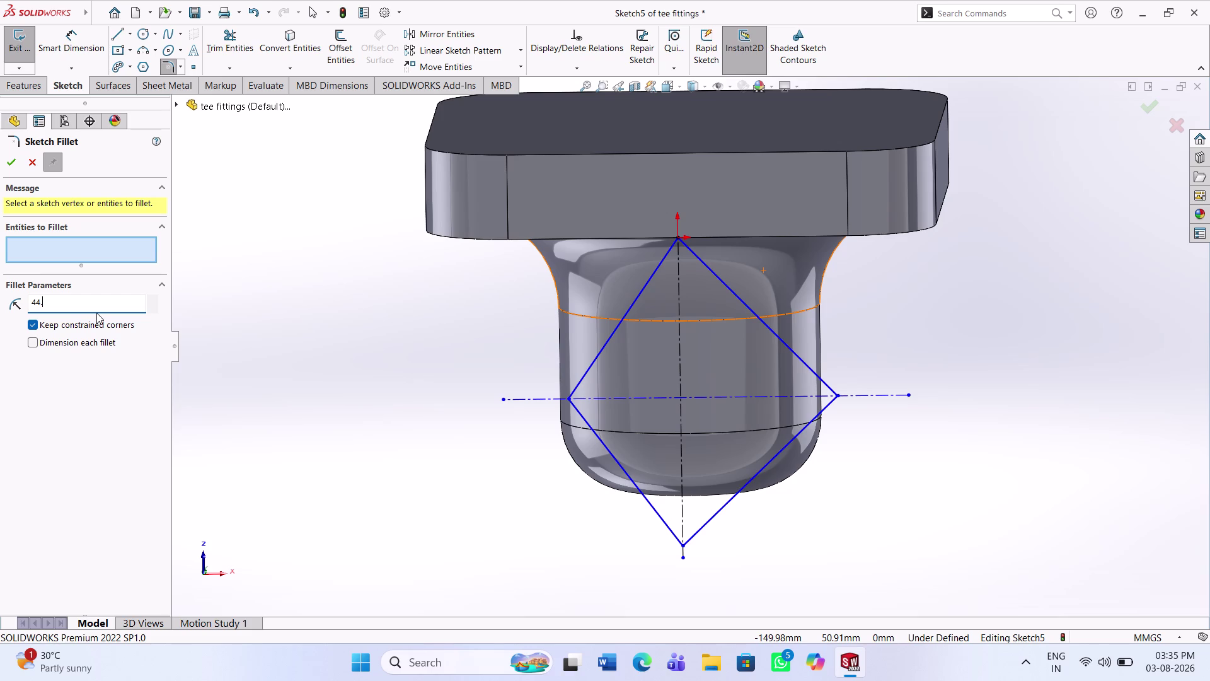
key(6)
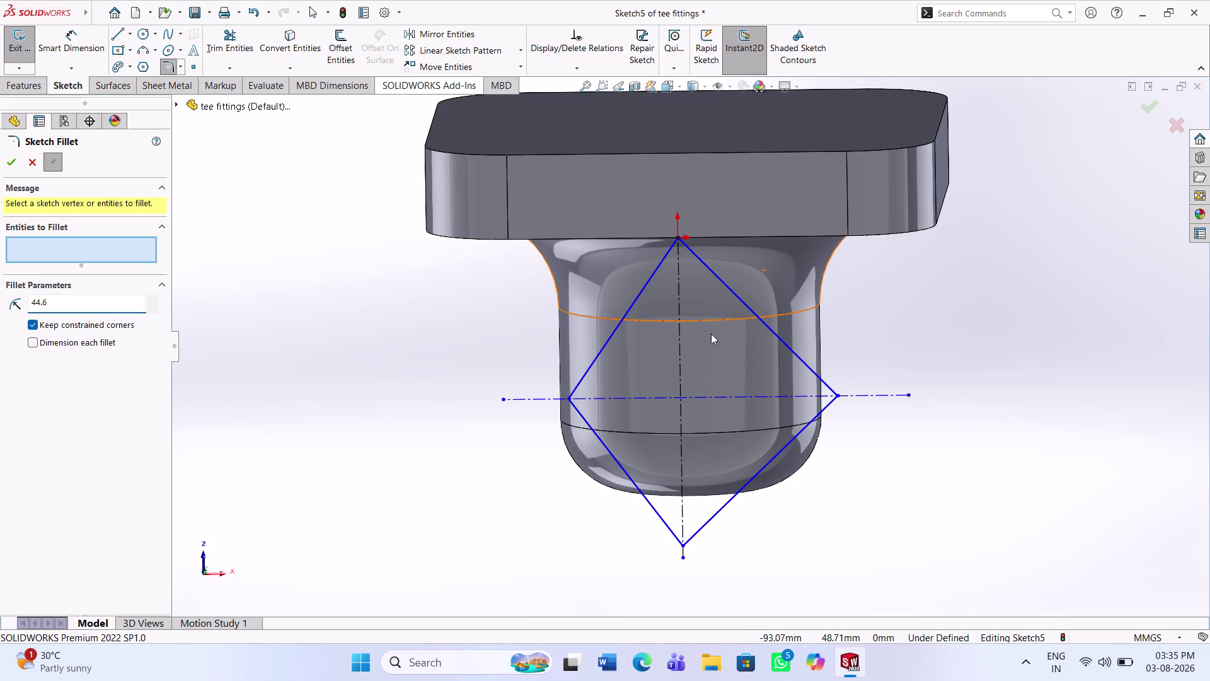
click(732, 292)
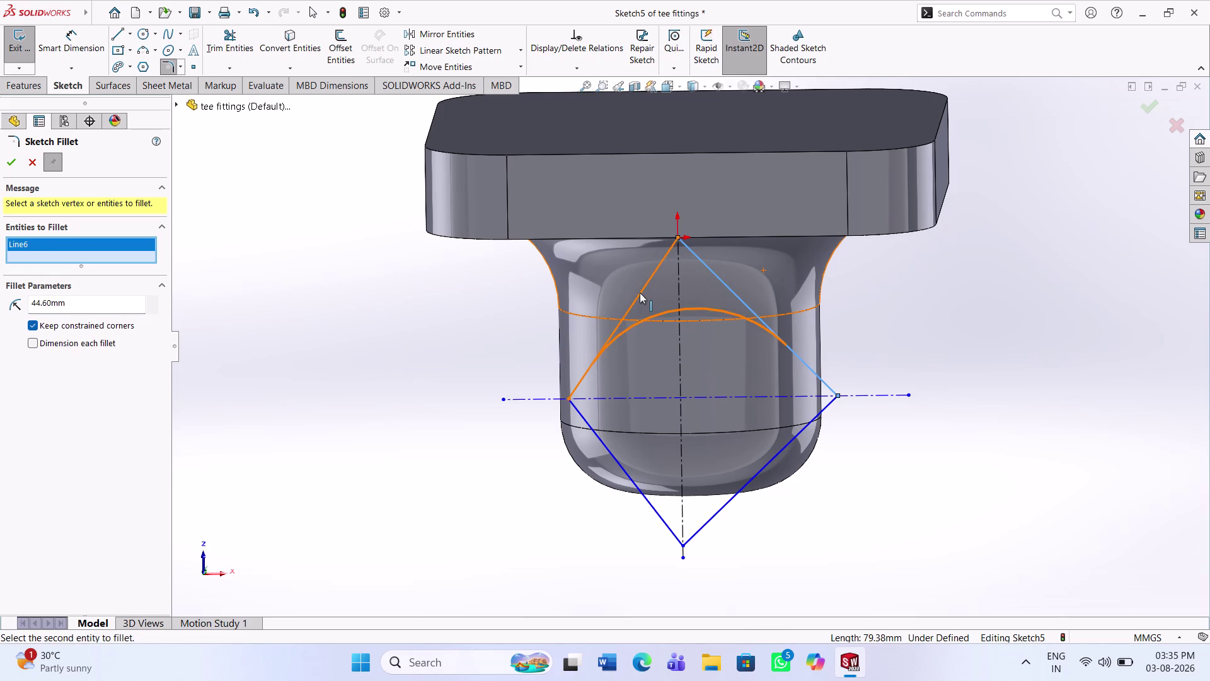
click(640, 293)
click(640, 493)
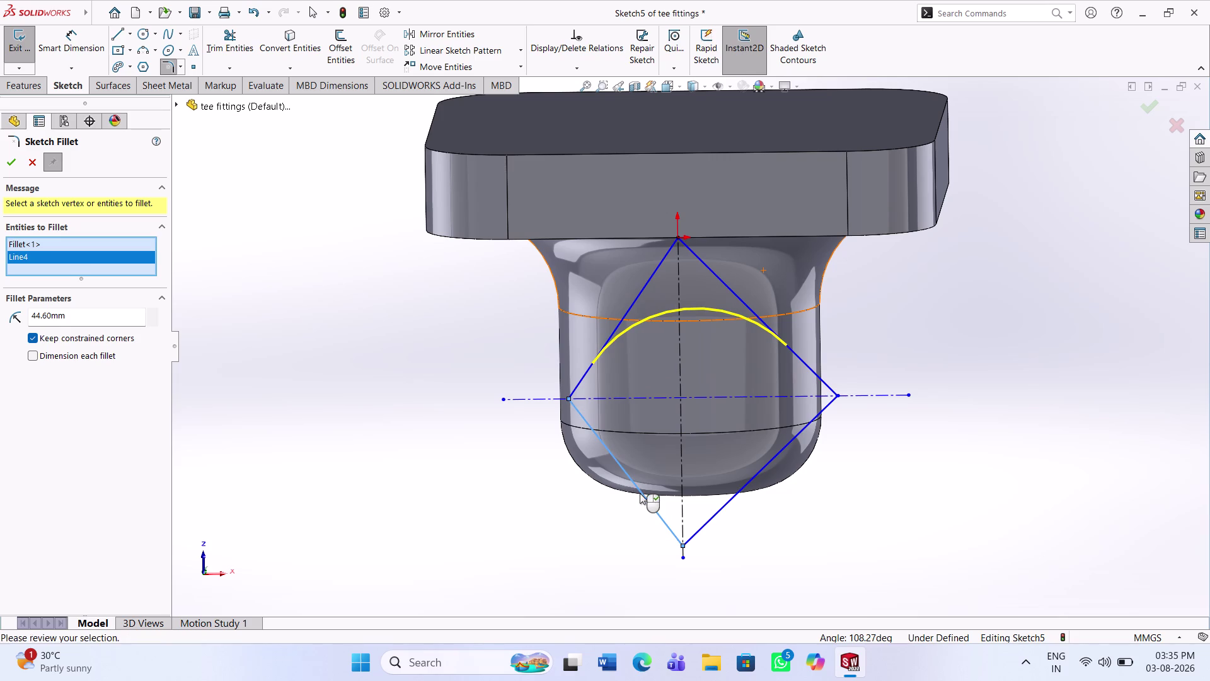
click(723, 509)
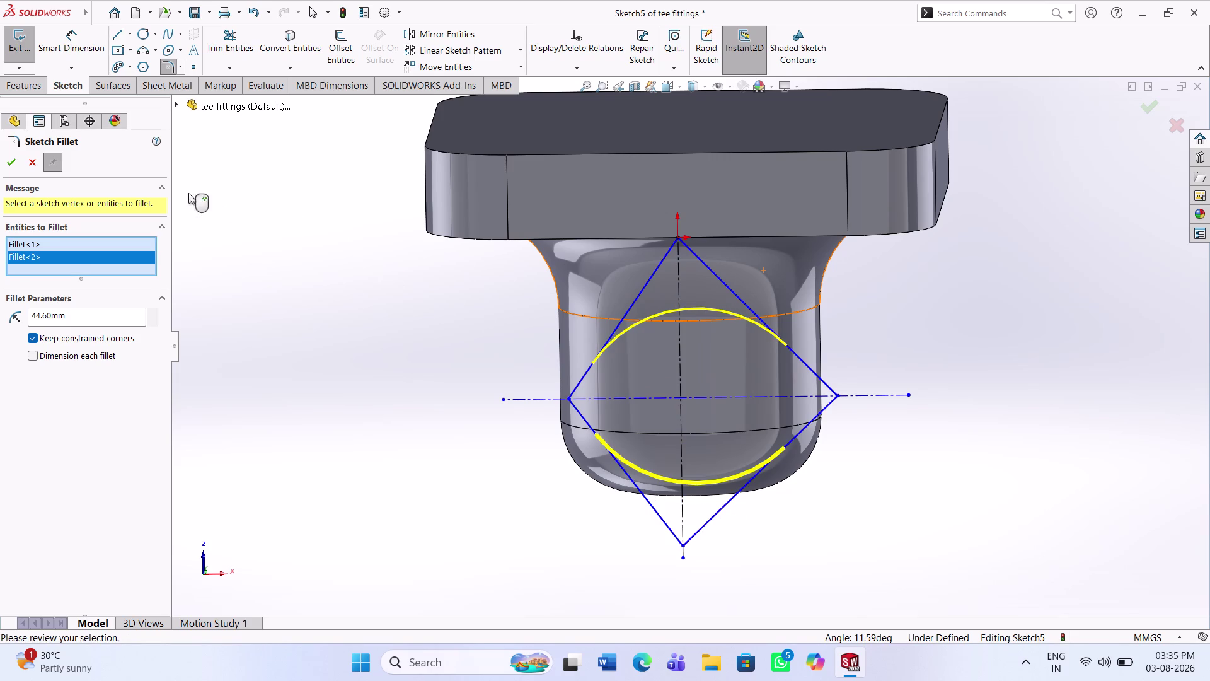
click(2, 169)
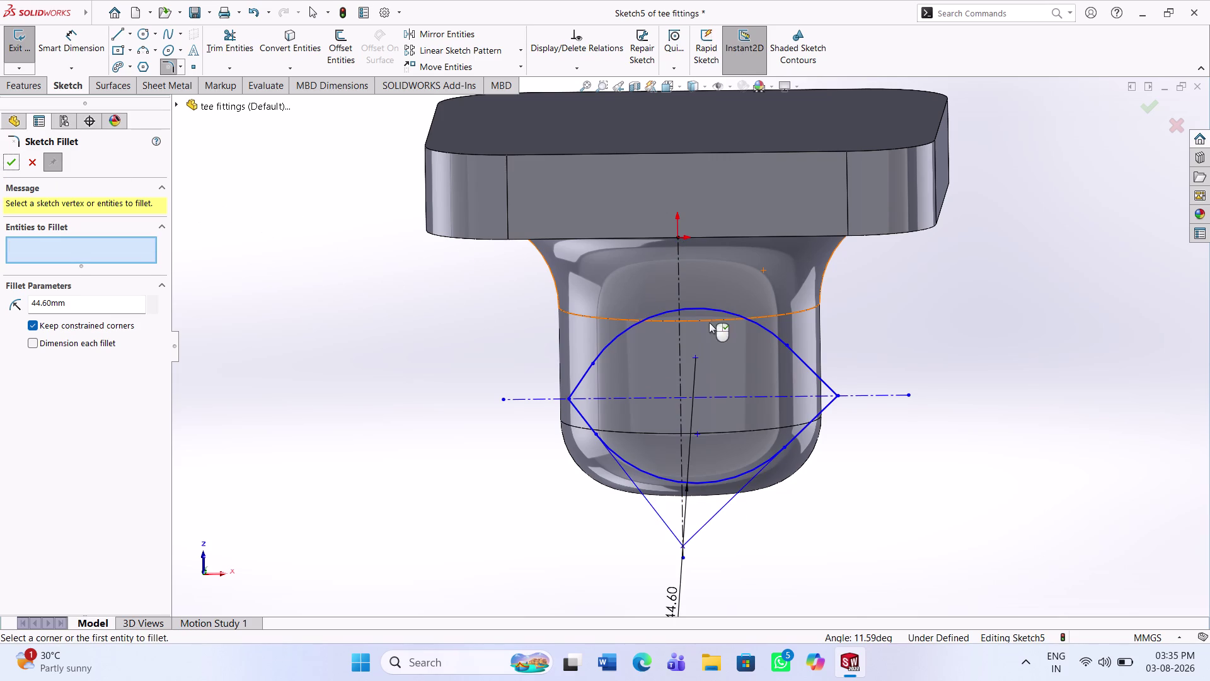
Make a fillet centre point coincident with the vertical centreline.
scroll(down, 3)
scroll(down, 3)
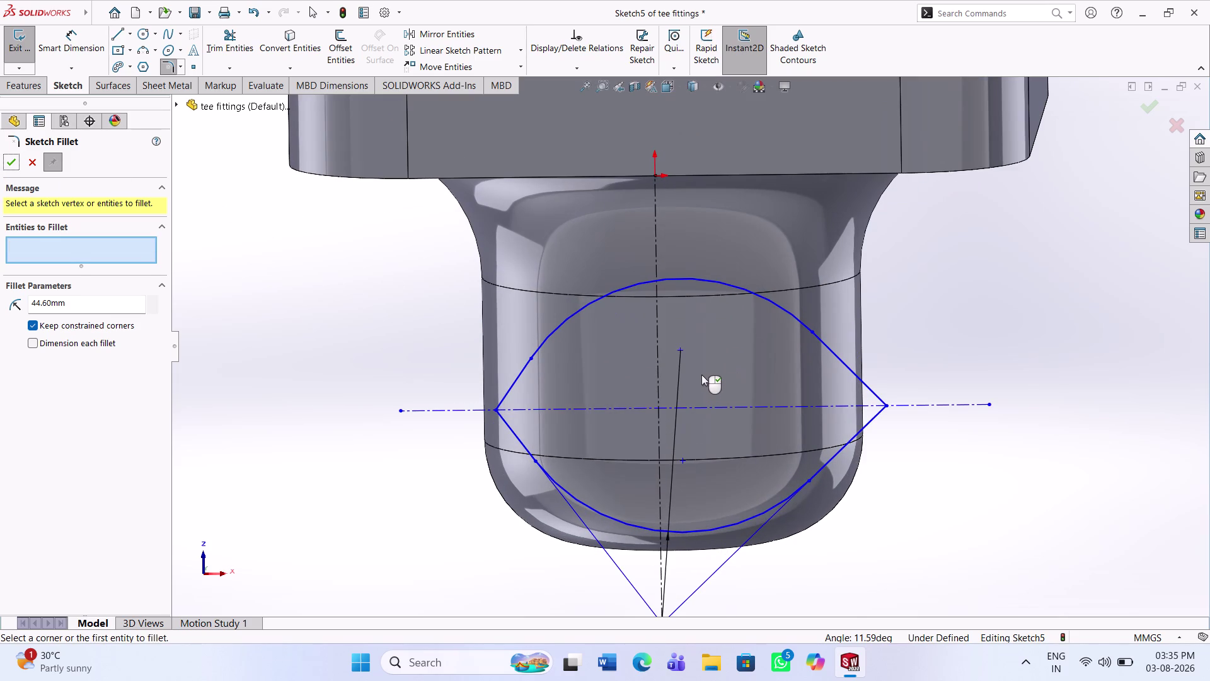
click(678, 350)
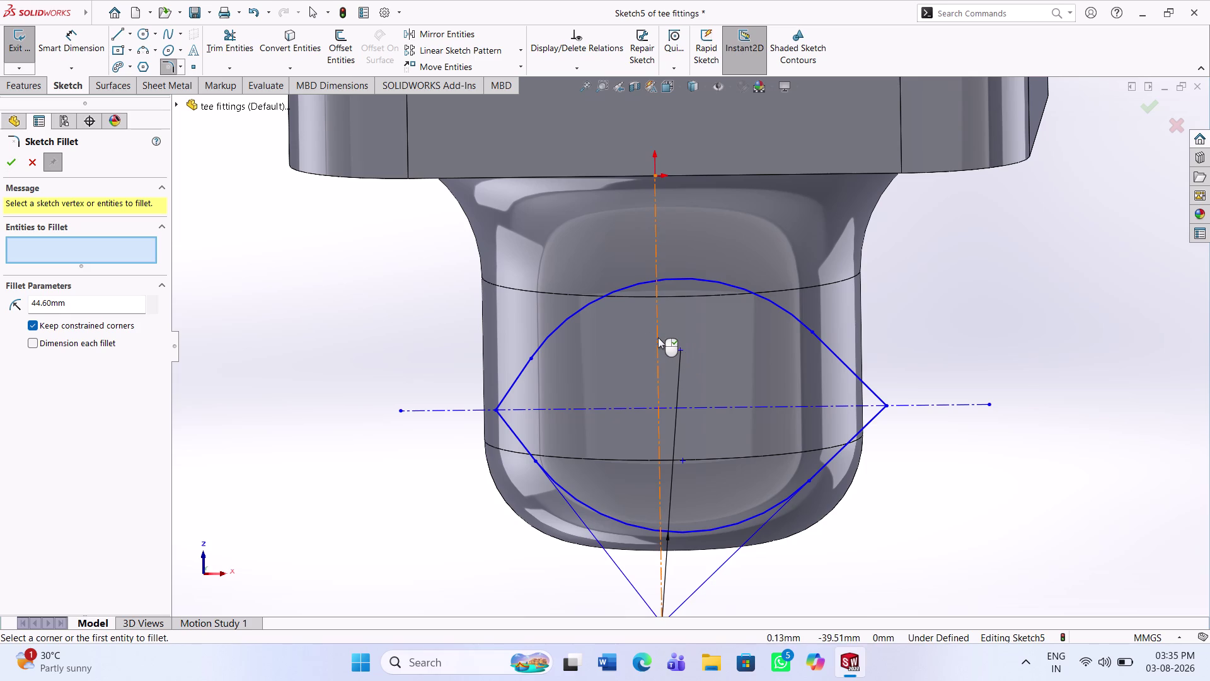
click(658, 337)
key(Escape)
key(Escape)
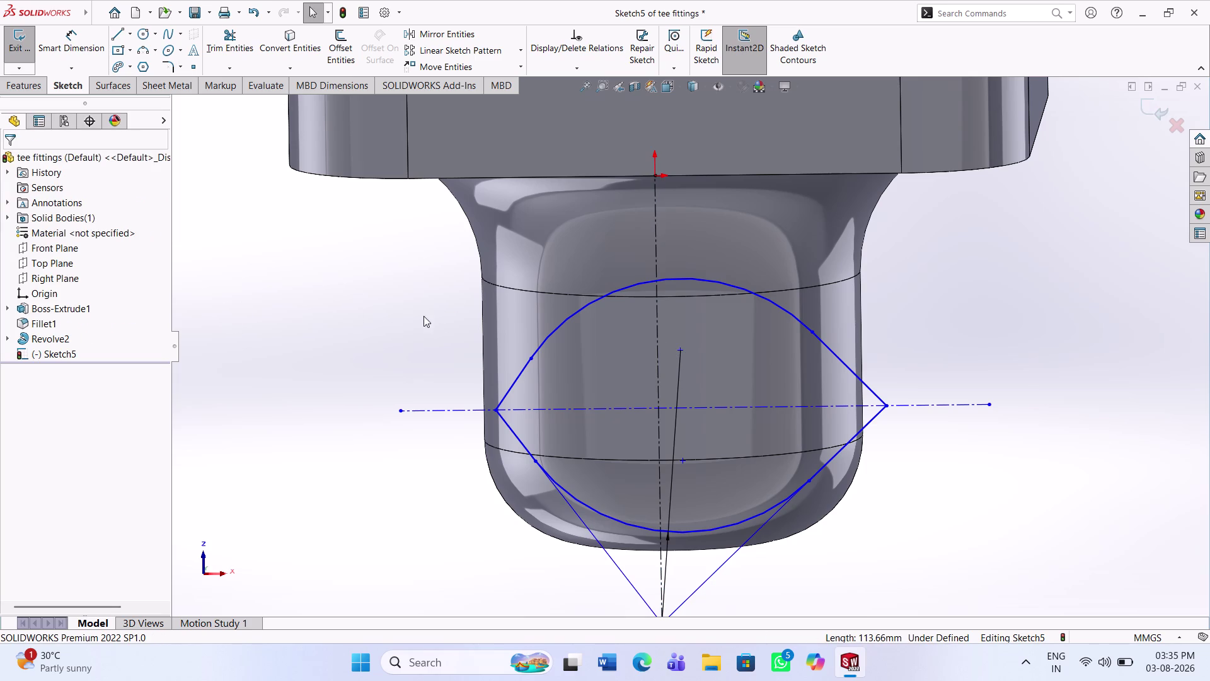
key(Escape)
click(656, 356)
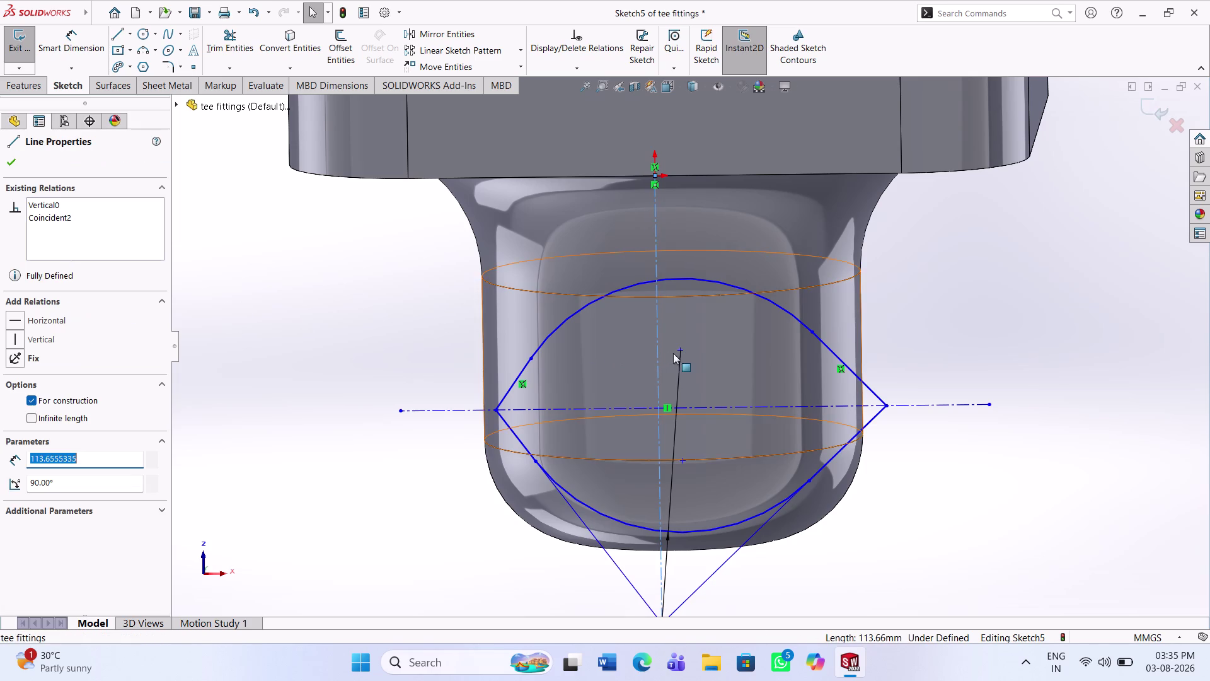
click(680, 352)
click(19, 399)
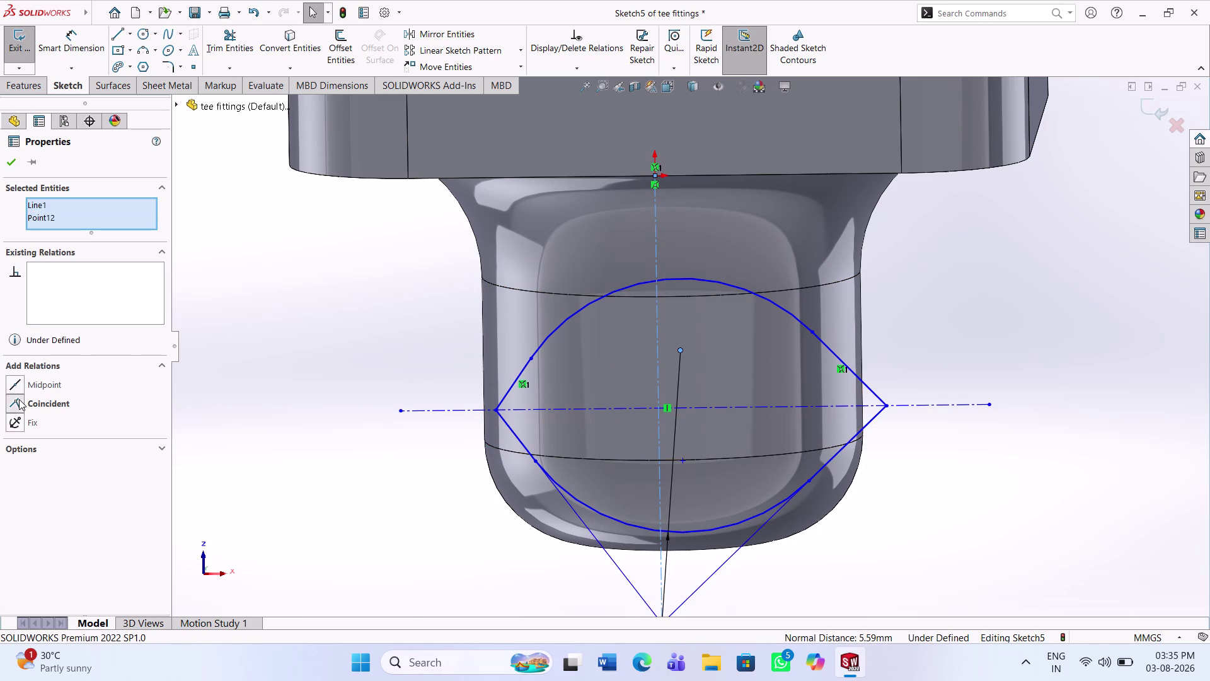
click(6, 166)
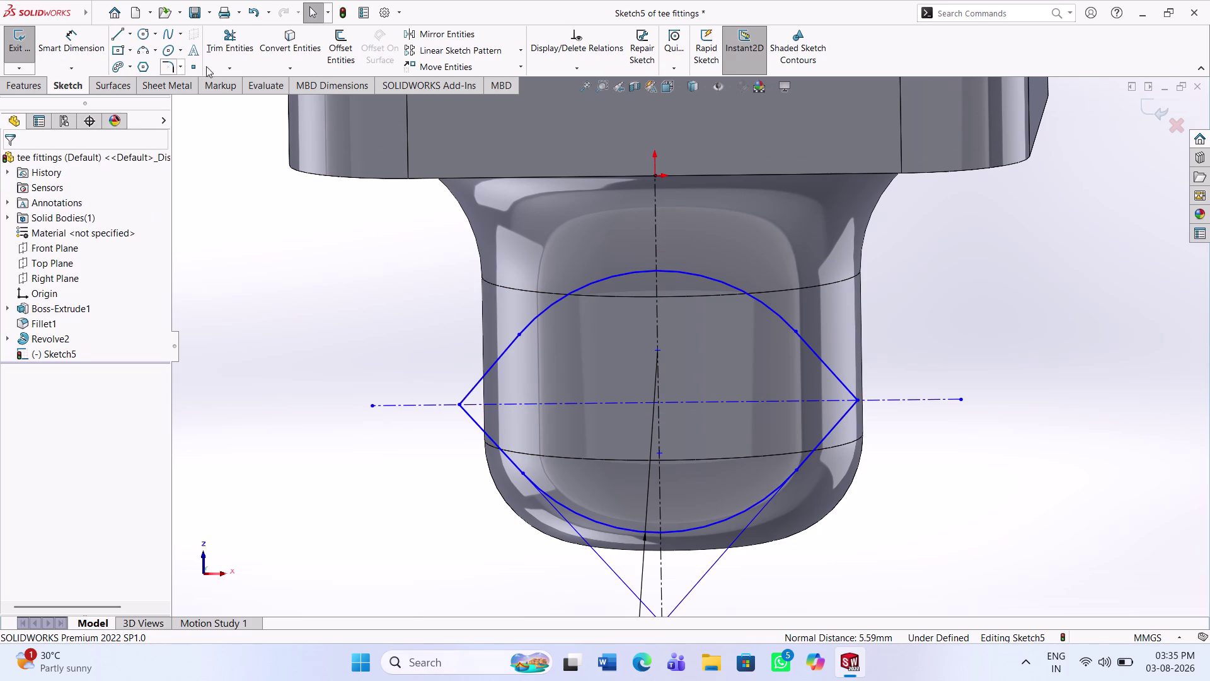
Fillet the diamond's left and right corners with a 14.1 mm radius.
click(161, 69)
key(BackSpace)
text(14)
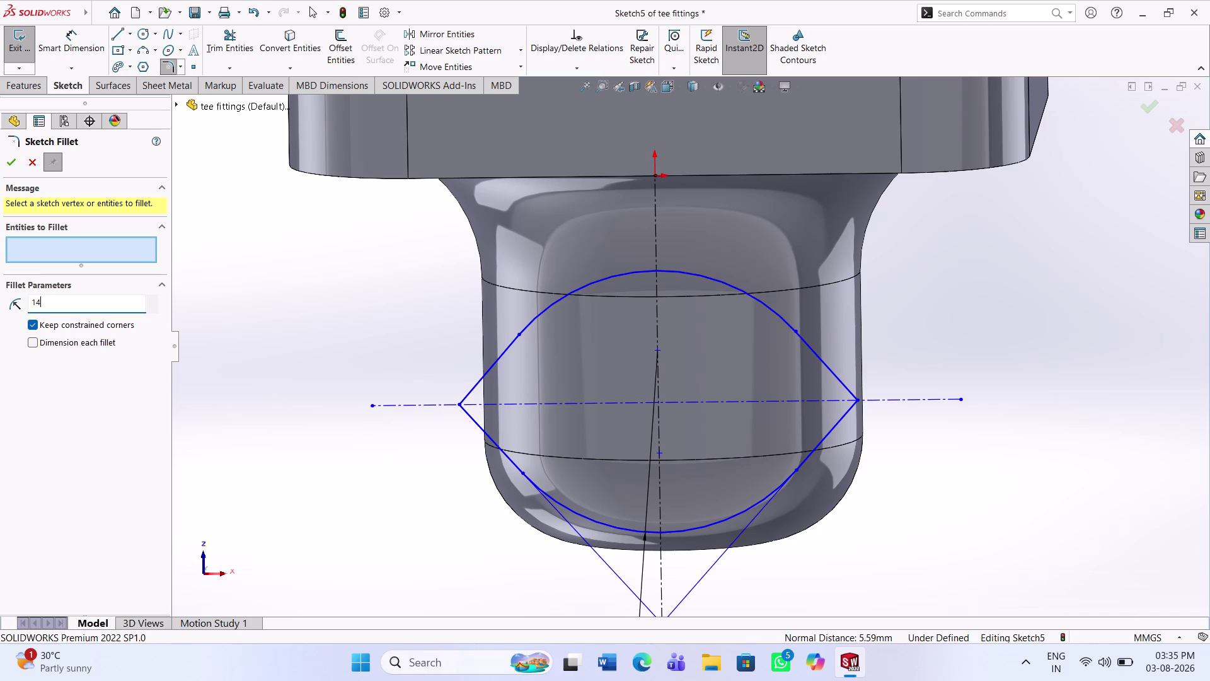
text(.1)
key(Return)
click(489, 365)
click(491, 438)
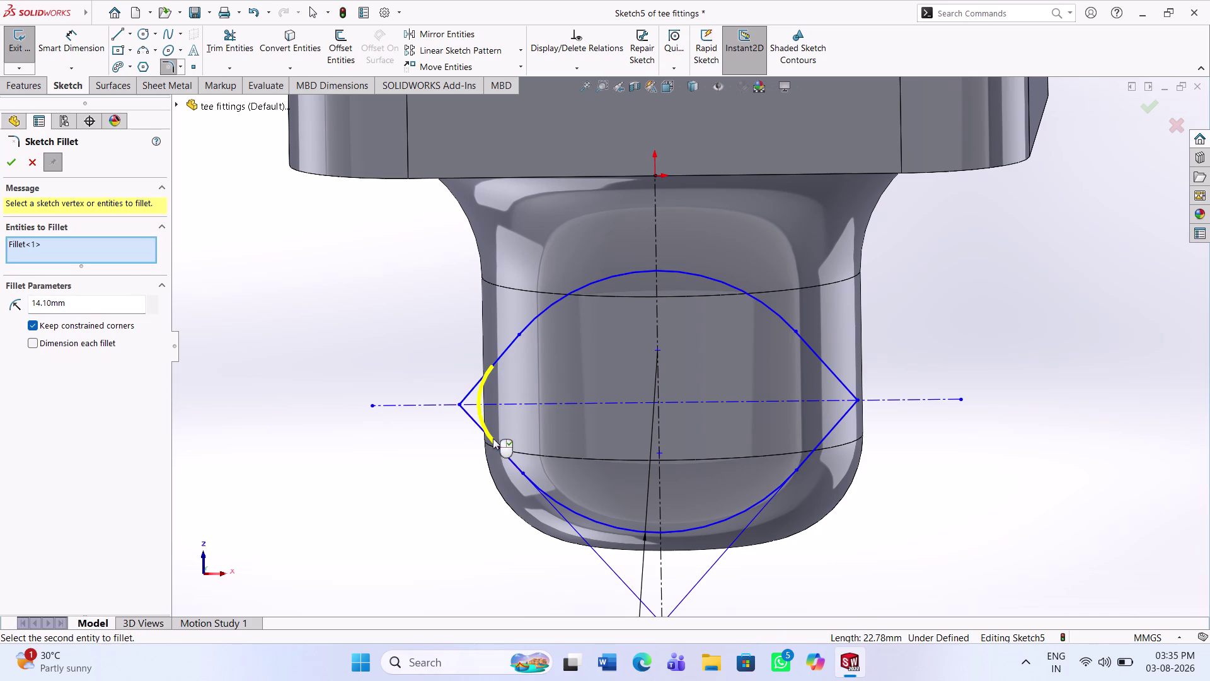
click(832, 370)
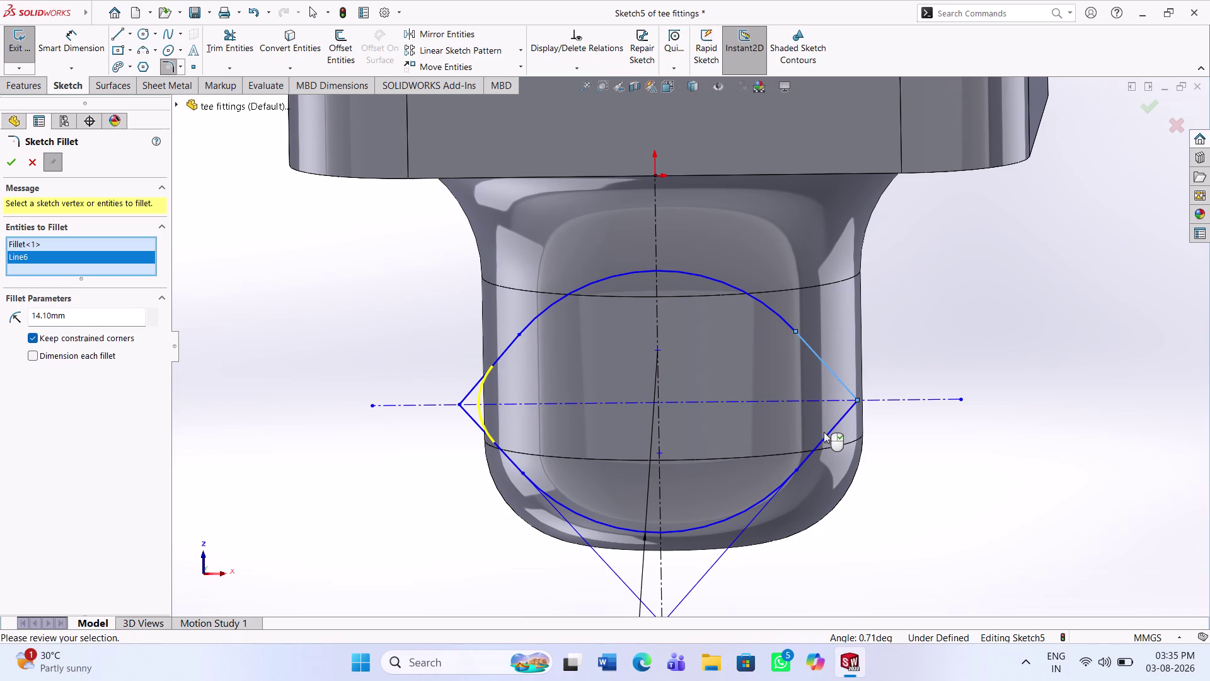
click(827, 435)
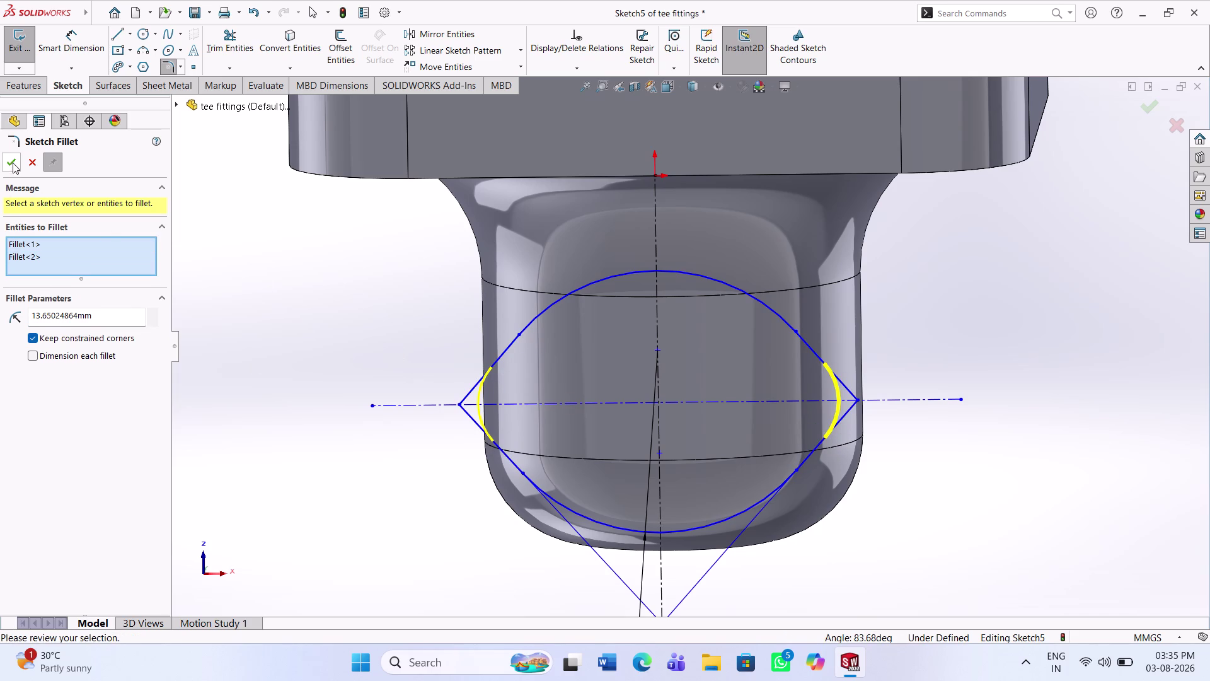
click(12, 161)
key(Escape)
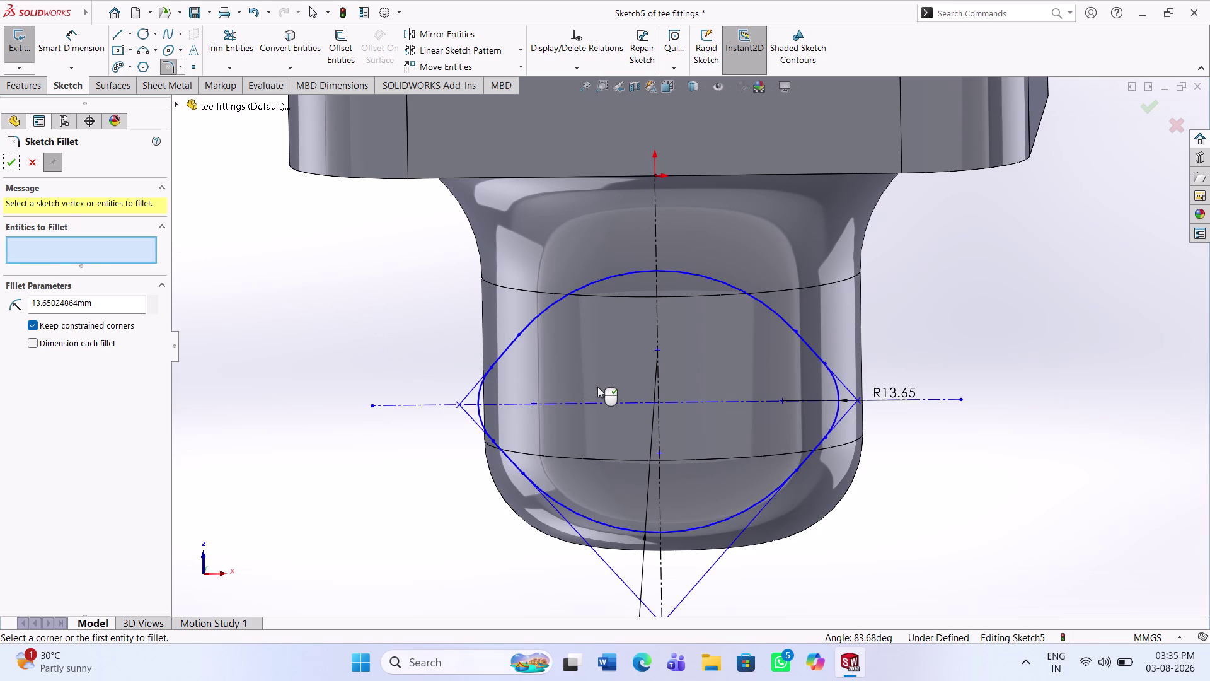
Make the left fillet centre point coincident with the horizontal centreline.
click(536, 404)
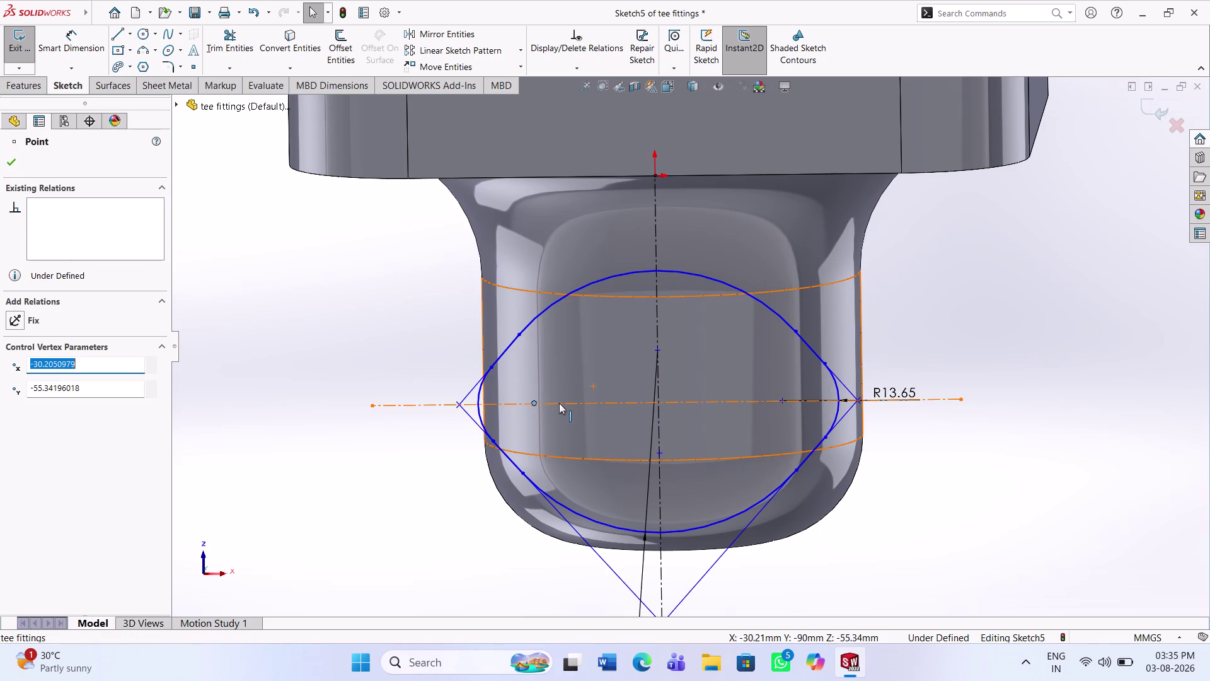
click(560, 403)
click(54, 402)
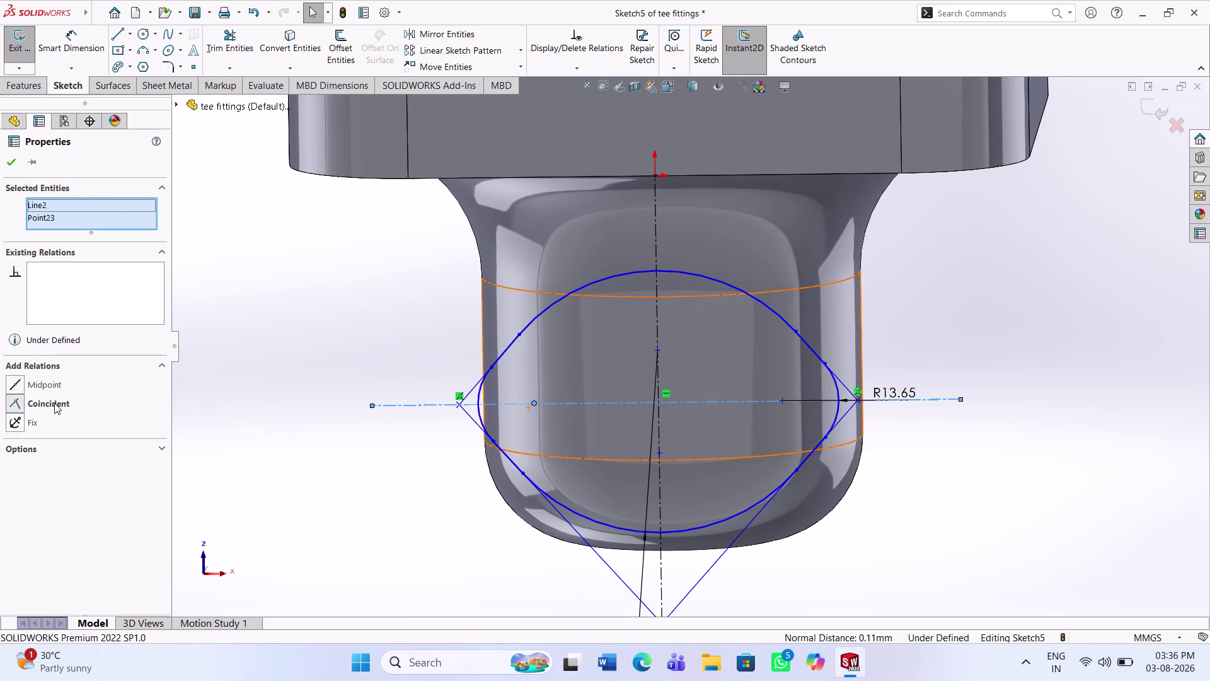
click(7, 161)
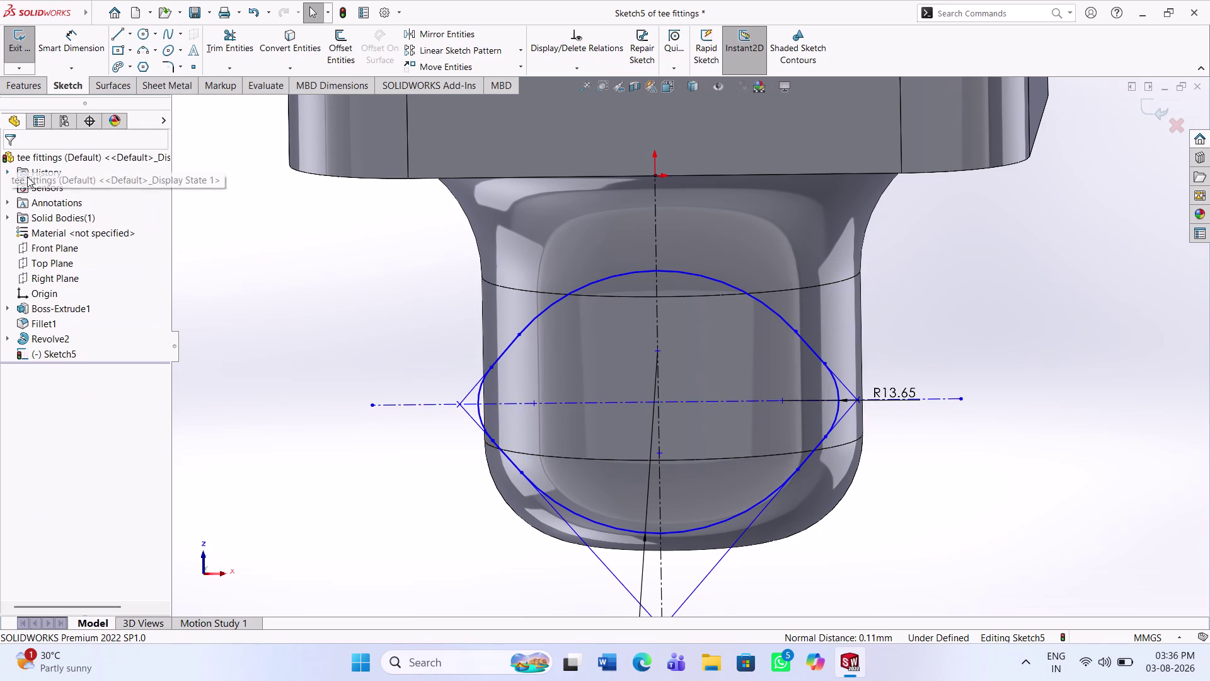
click(56, 60)
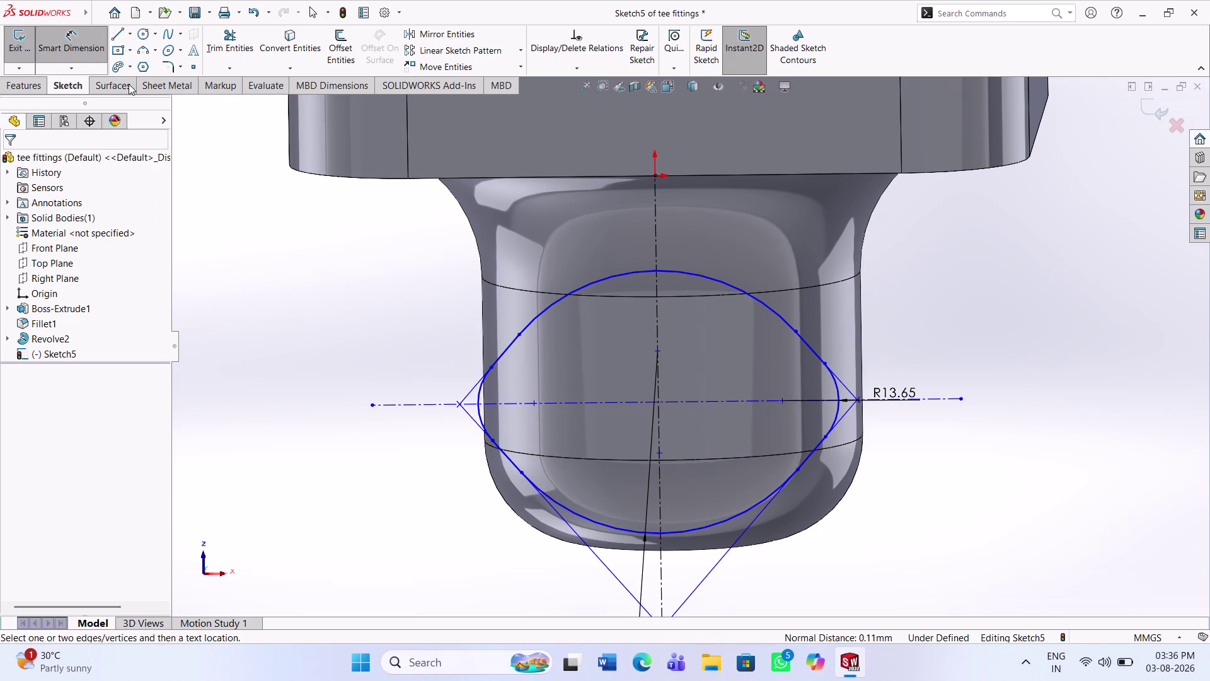
Dimension the distance between the left and right fillet centres as 80 mm.
click(785, 400)
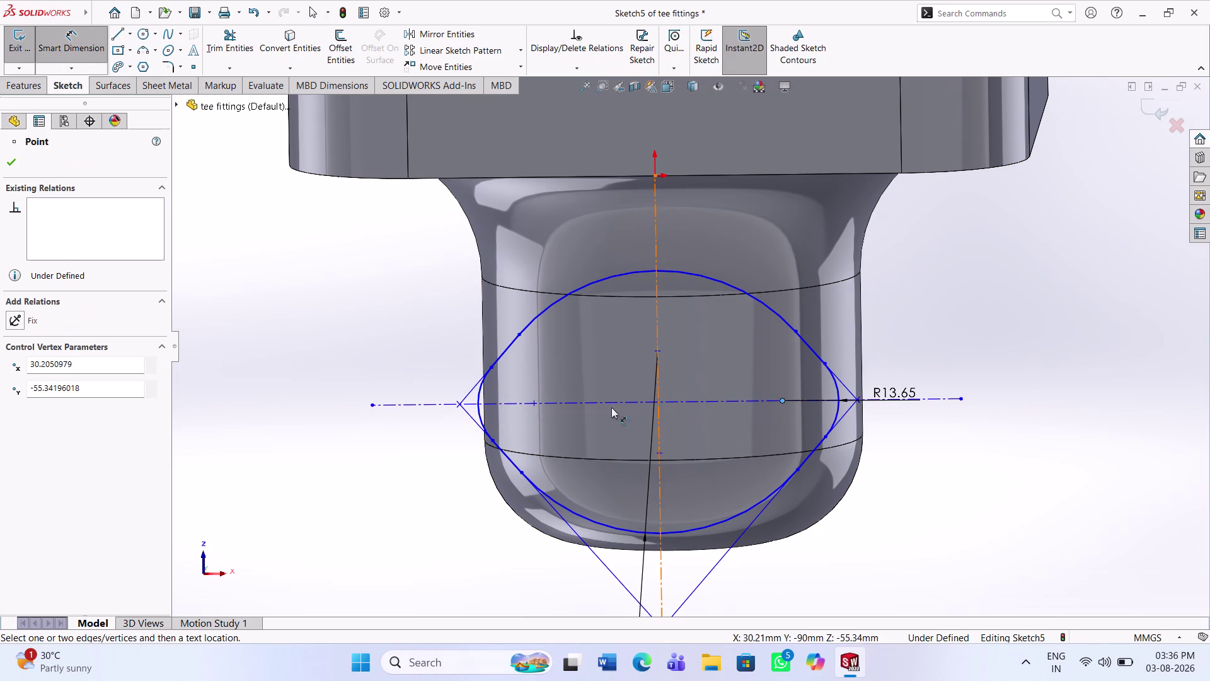
click(536, 400)
click(687, 522)
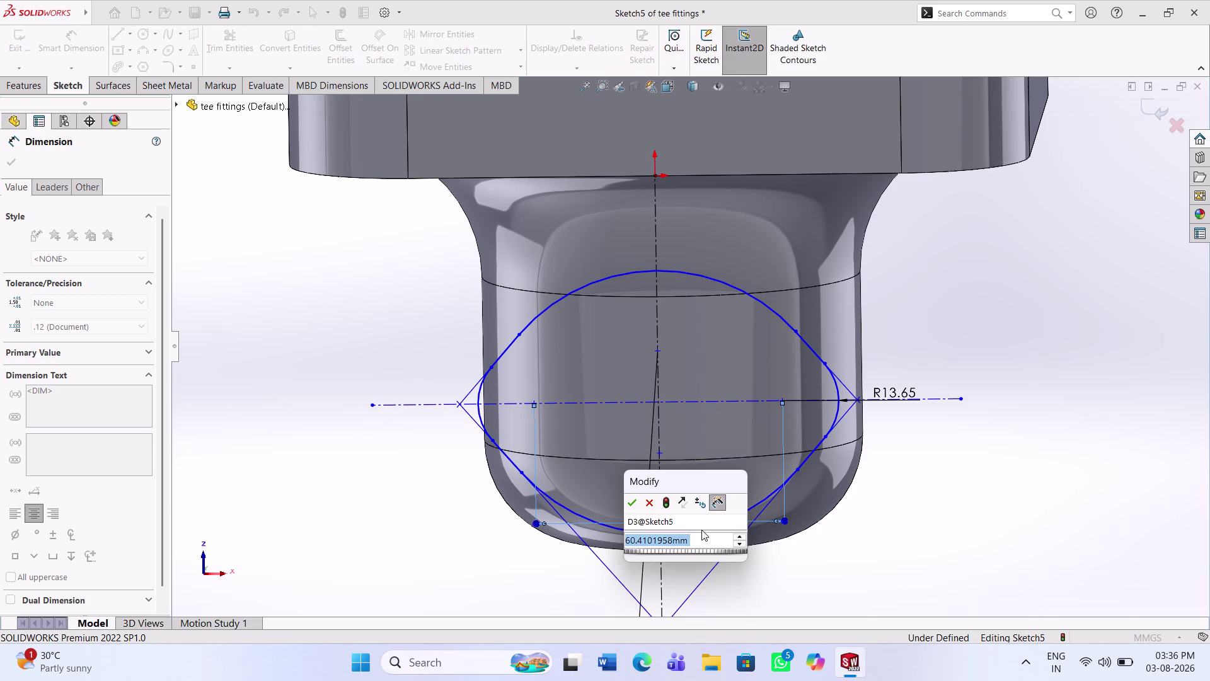
text(80)
key(Return)
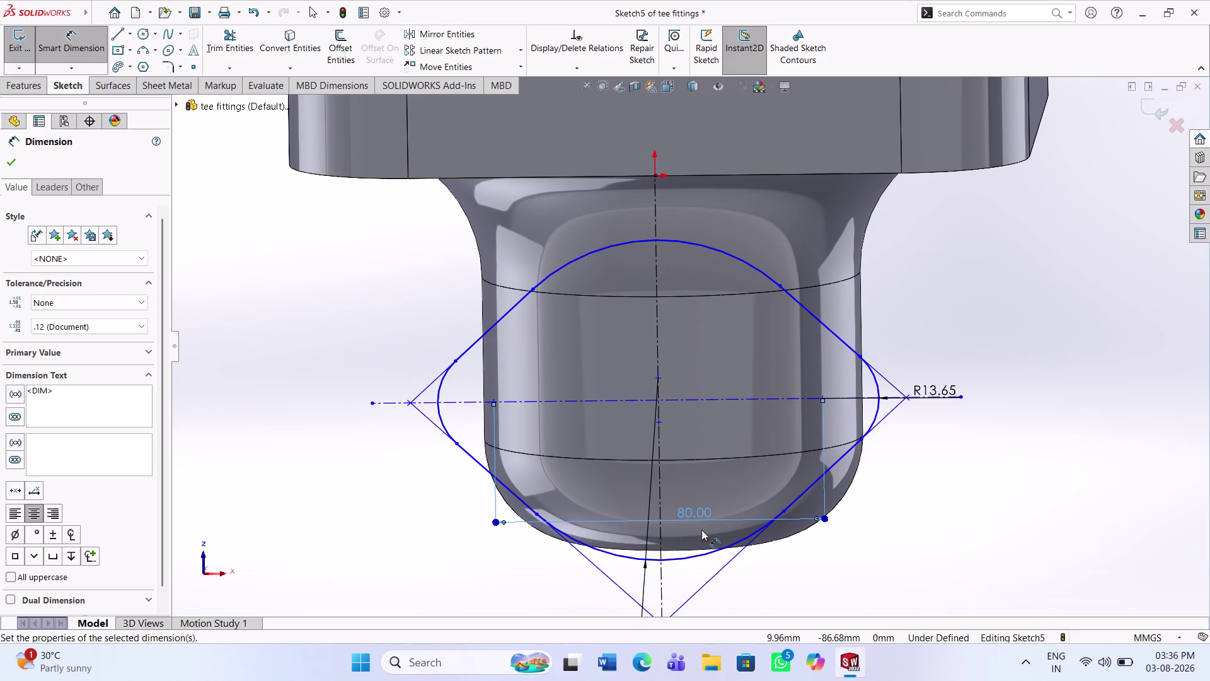